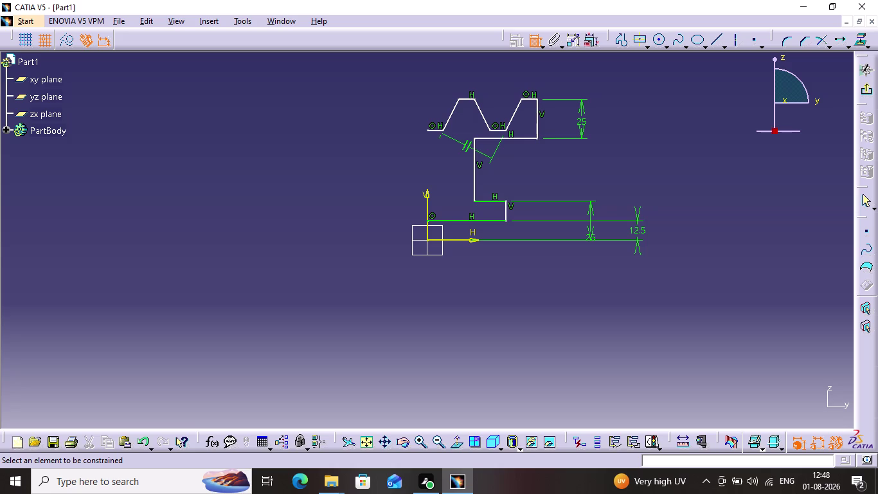
Add an 11 mm offset dimension between the V axis and the profile's vertical leg.
click(425, 202)
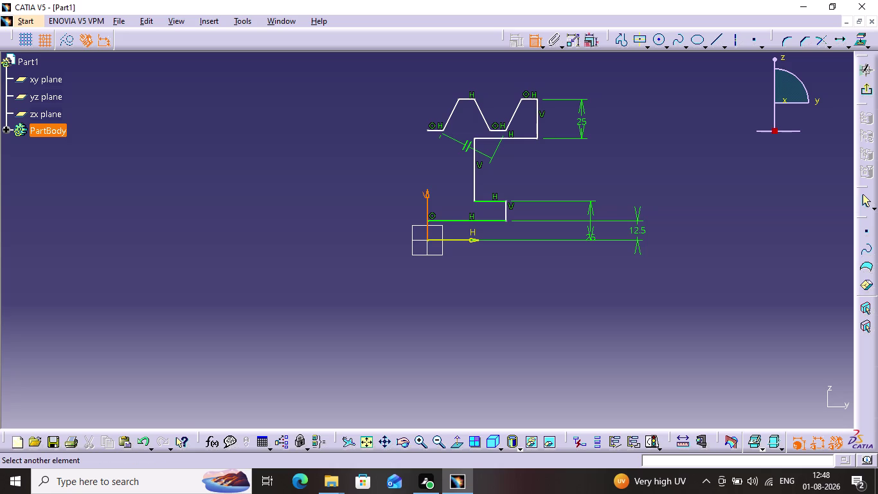
click(475, 169)
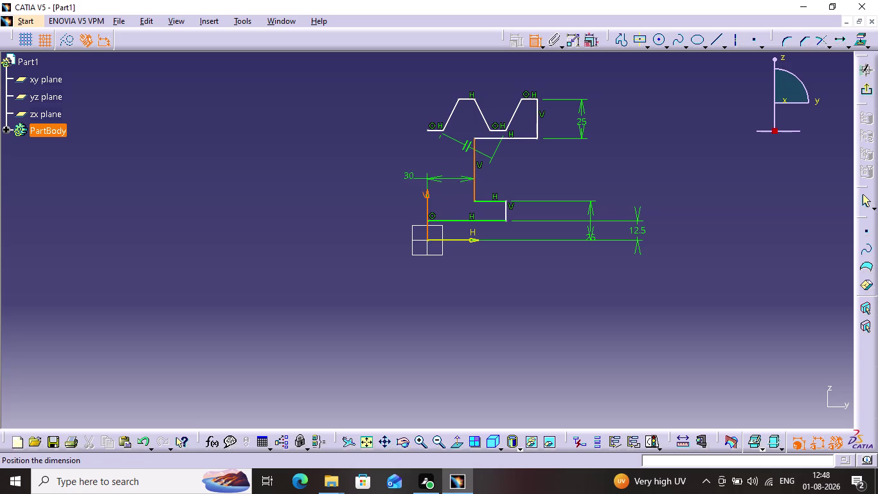
click(449, 71)
double_click(448, 70)
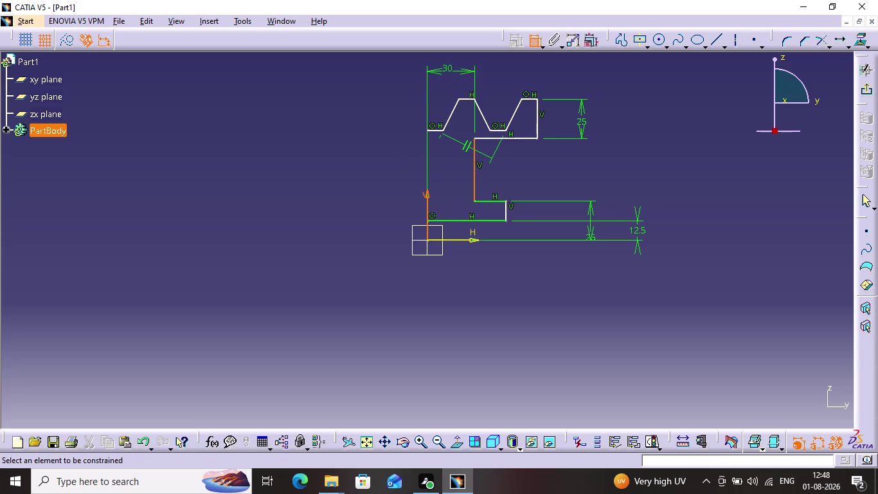
double_click(448, 70)
text(1)
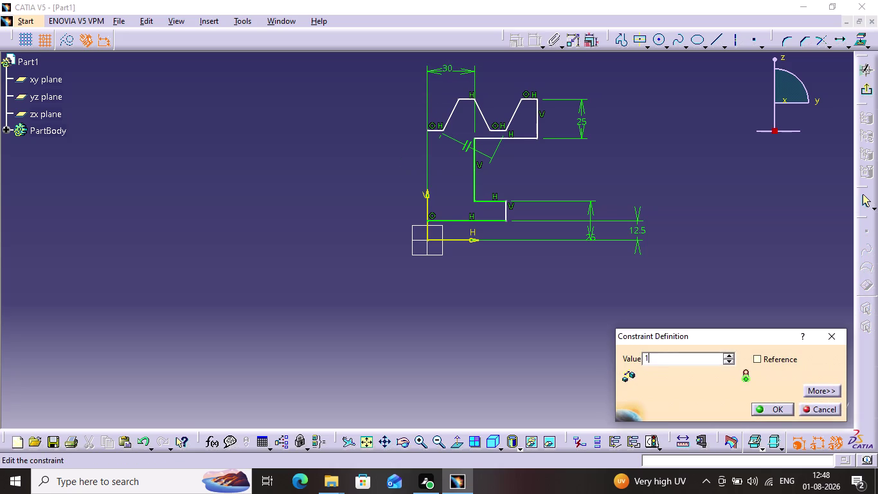
text(1)
key(Return)
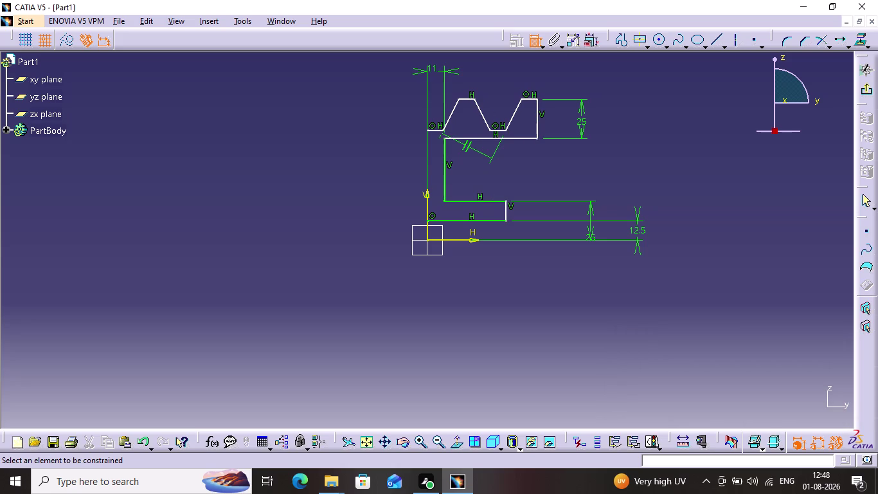
Add a 70 mm width dimension from the V axis to the teeth's right edge.
click(535, 118)
click(425, 190)
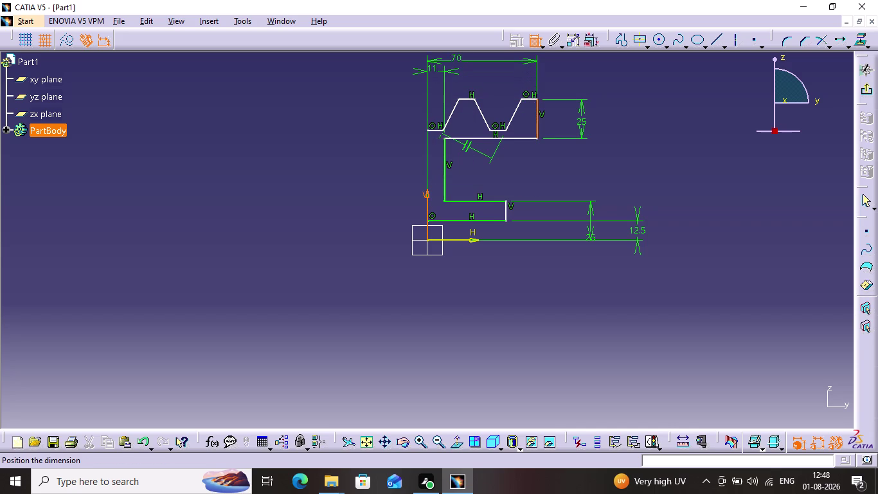
click(449, 58)
double_click(449, 58)
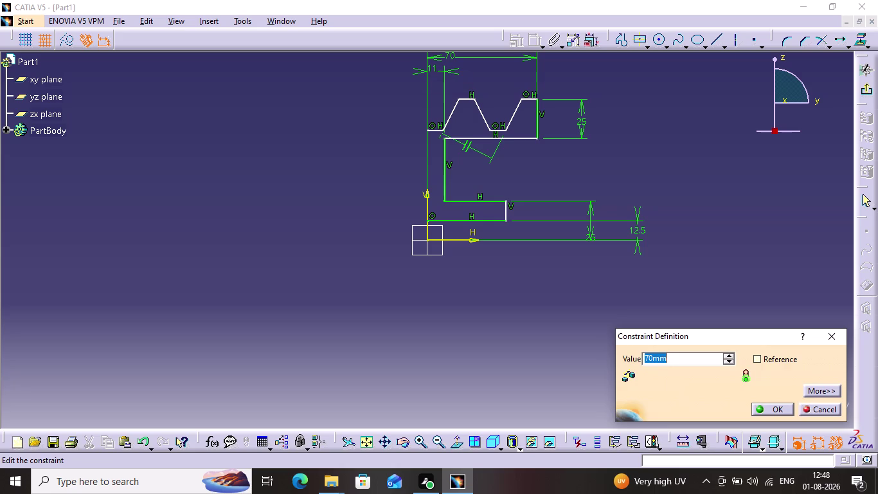
key(7)
key(8)
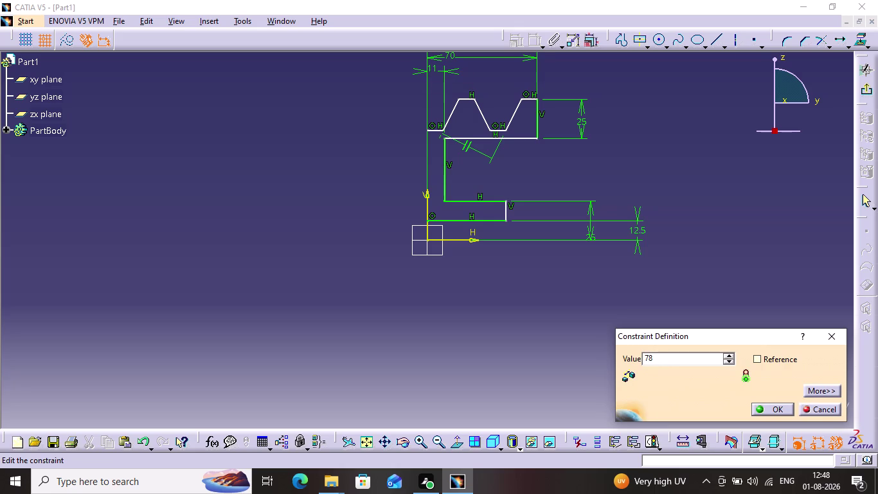
key(slash)
key(2)
key(Return)
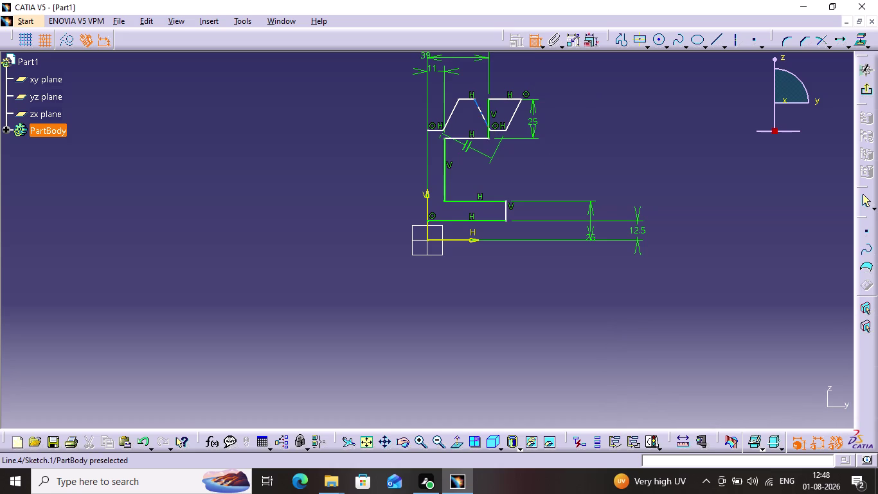
Drag the slanted tooth edge, then cancel the unwanted change with Escape.
drag(479, 112, 456, 112)
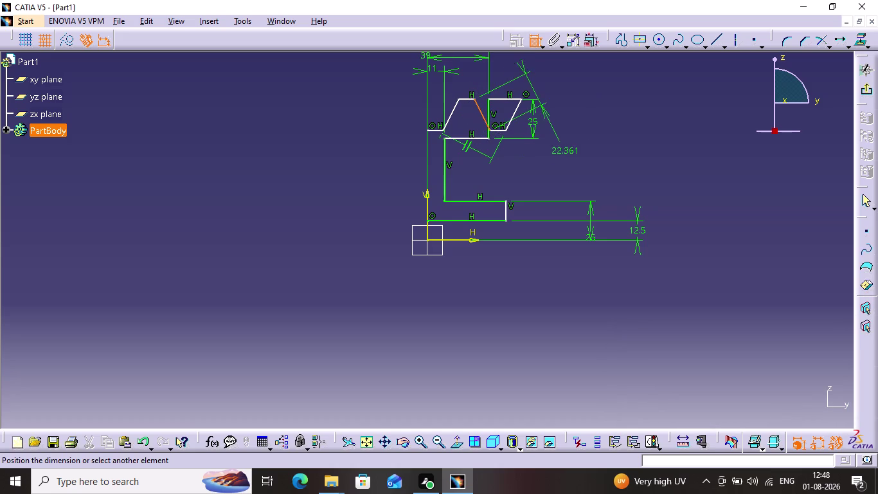
key(Escape)
key(Escape)
key(Escape)
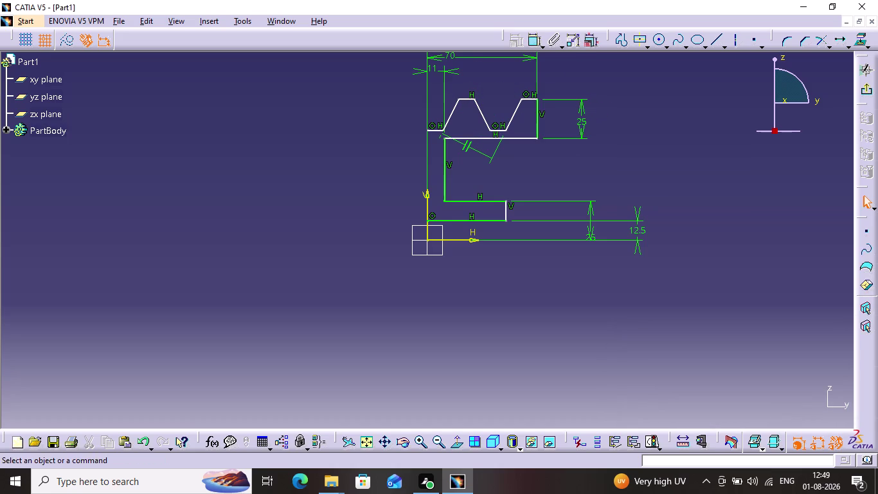
Change the overall width dimension value from 70 to 39 mm.
double_click(483, 58)
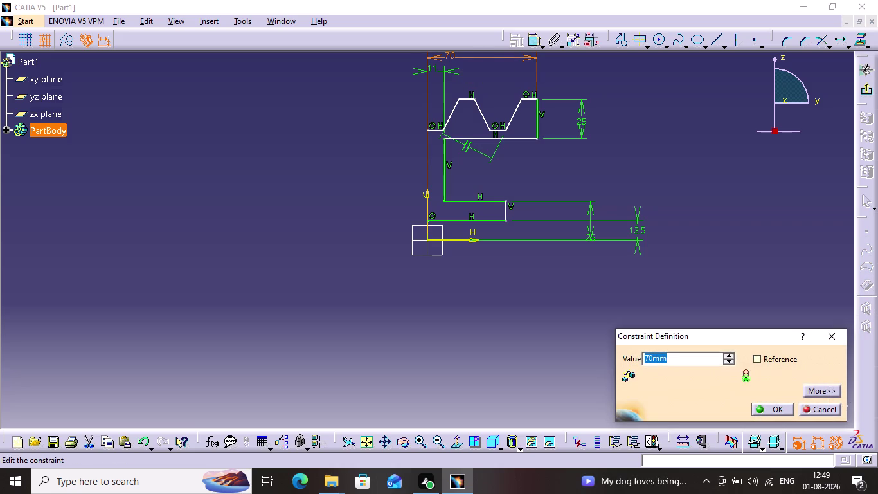
key(7)
key(8)
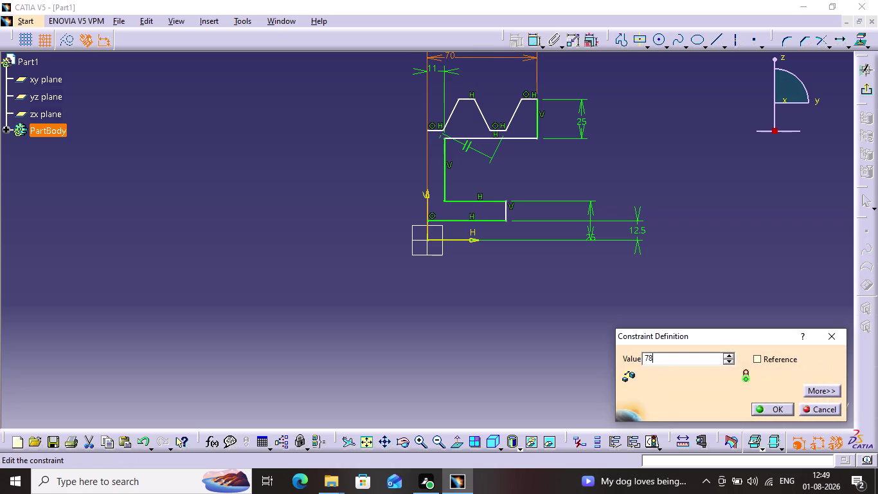
key(BackSpace)
key(BackSpace)
text(39)
key(Return)
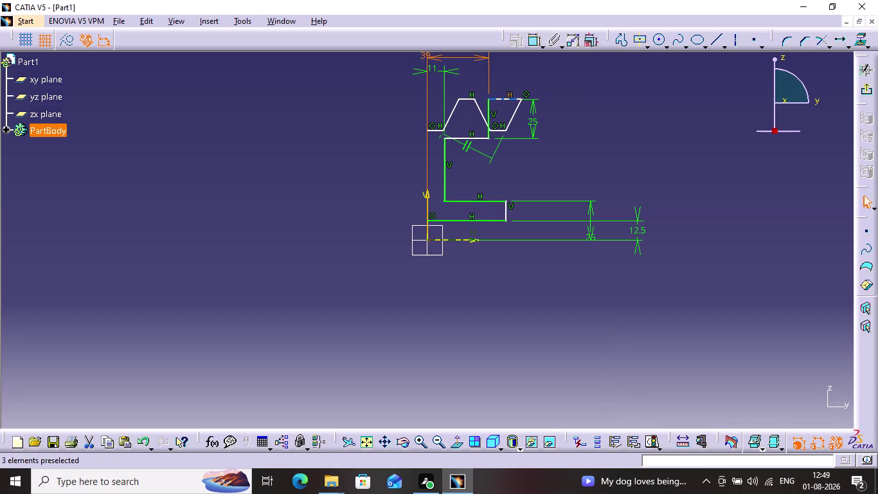
Drag the tooth edges and vertices to restore the trapezoid's slanted flanks.
drag(512, 112, 479, 107)
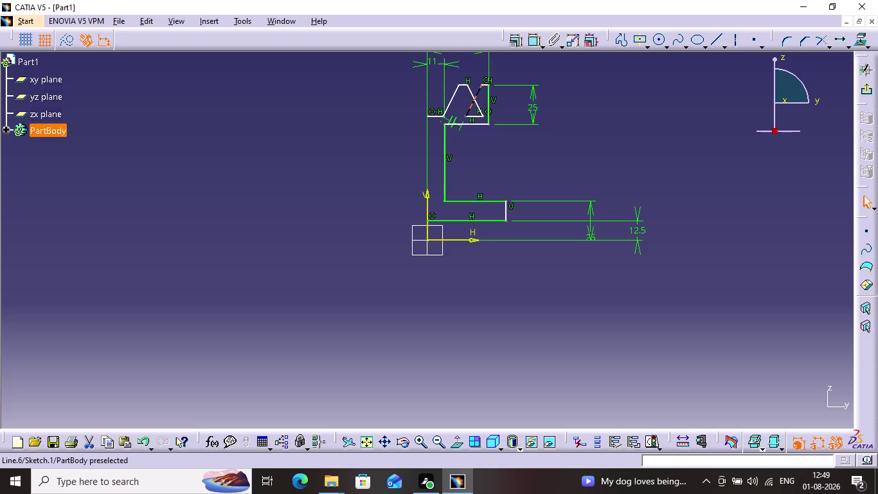
drag(479, 106, 475, 107)
click(454, 95)
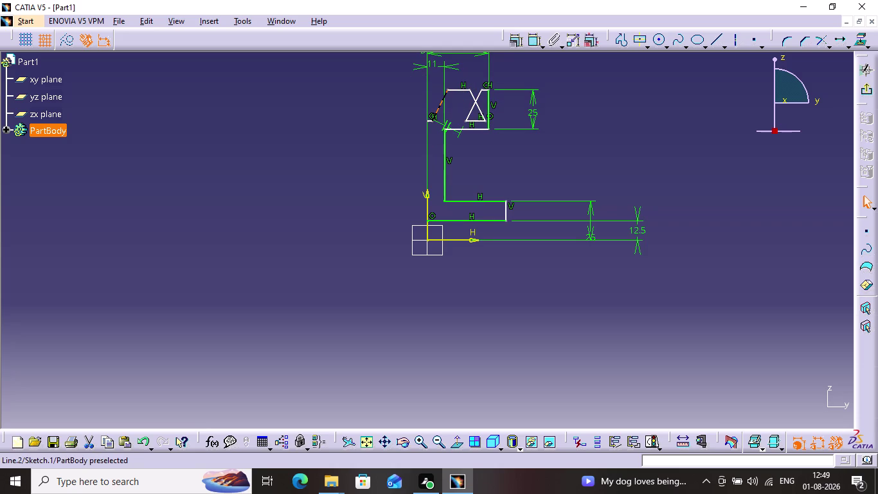
drag(473, 95, 459, 99)
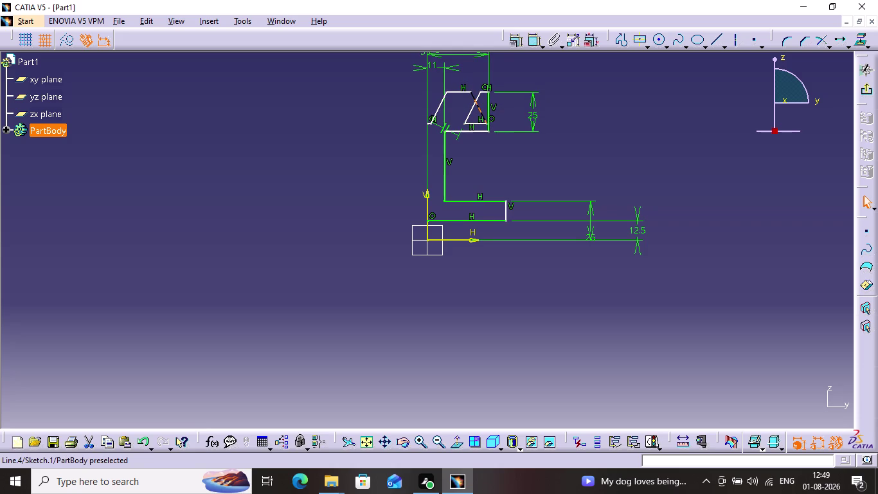
drag(460, 100, 454, 106)
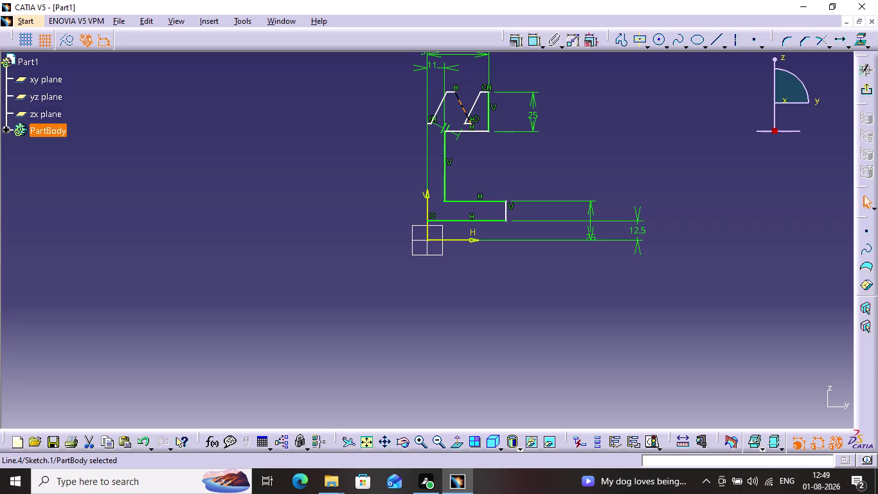
drag(474, 103, 489, 108)
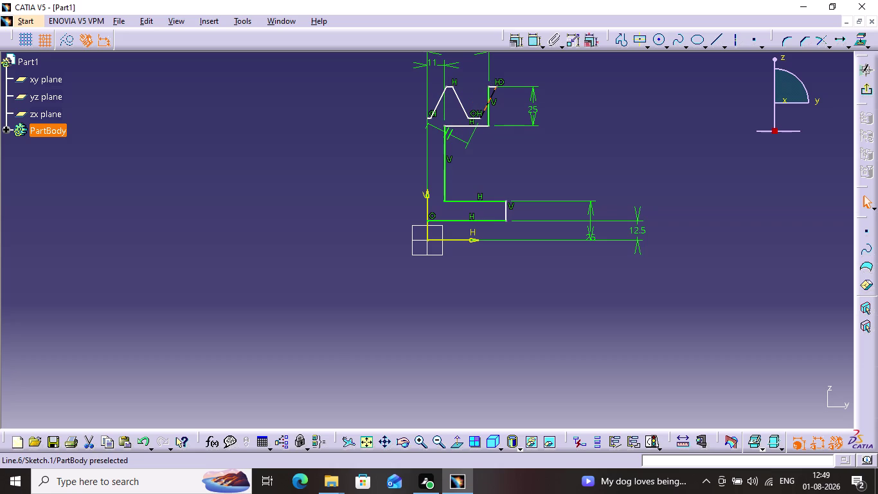
drag(489, 108, 483, 111)
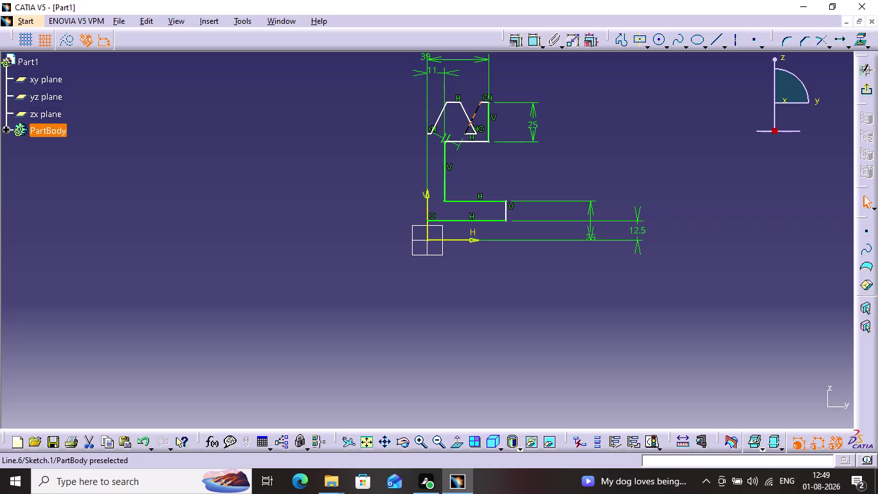
drag(483, 110, 484, 113)
drag(469, 132, 482, 132)
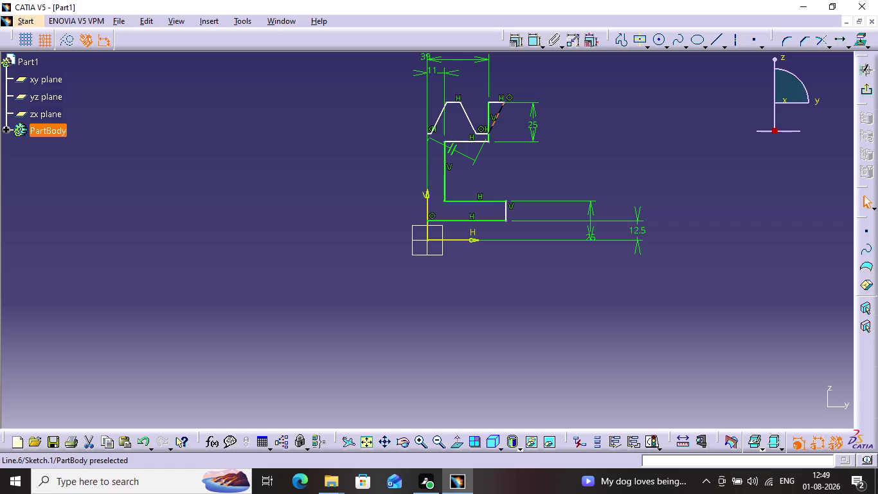
Straighten the profile's rightmost vertical edge and pan the sketch to the centre.
drag(482, 132, 474, 90)
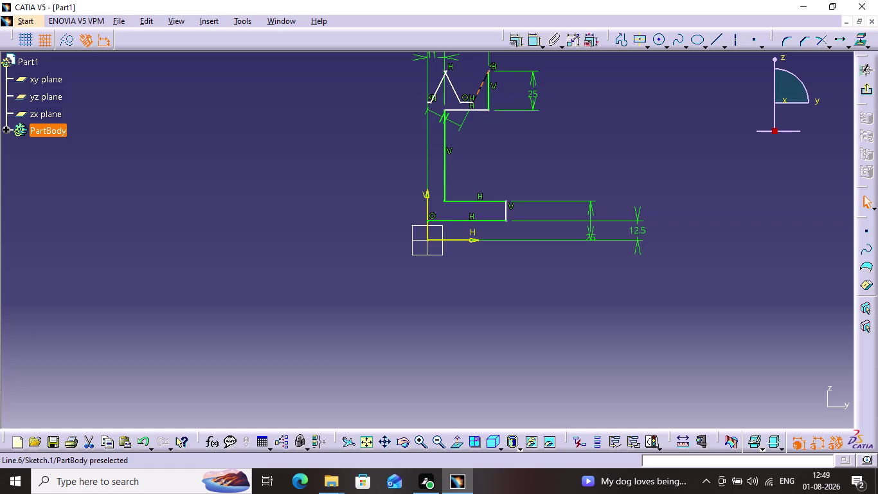
drag(474, 90, 474, 99)
drag(455, 90, 467, 88)
drag(489, 98, 541, 104)
drag(488, 83, 481, 100)
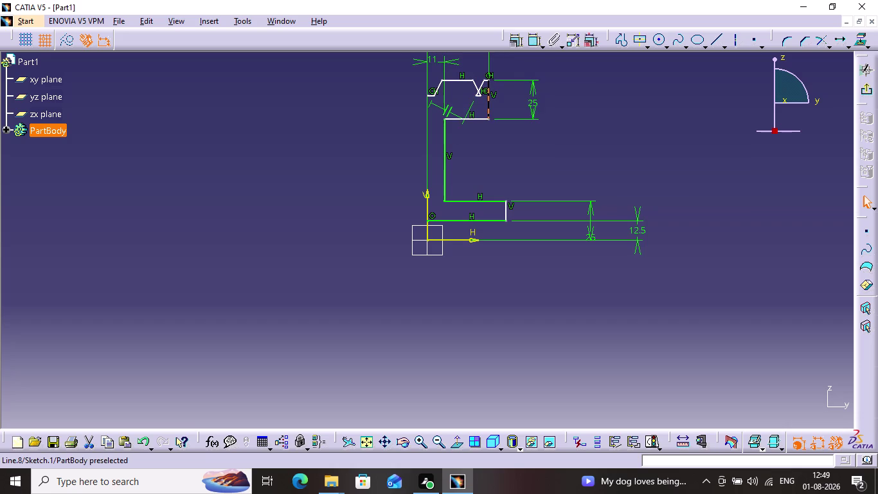
drag(481, 101, 495, 87)
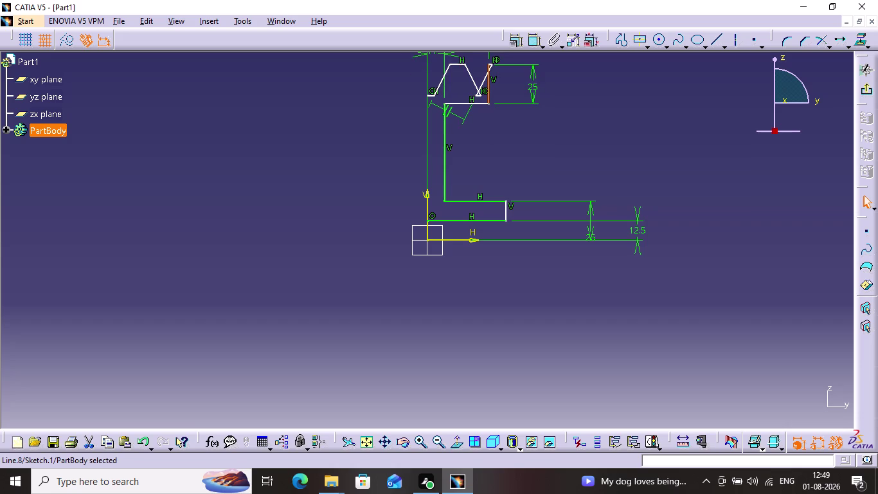
click(393, 447)
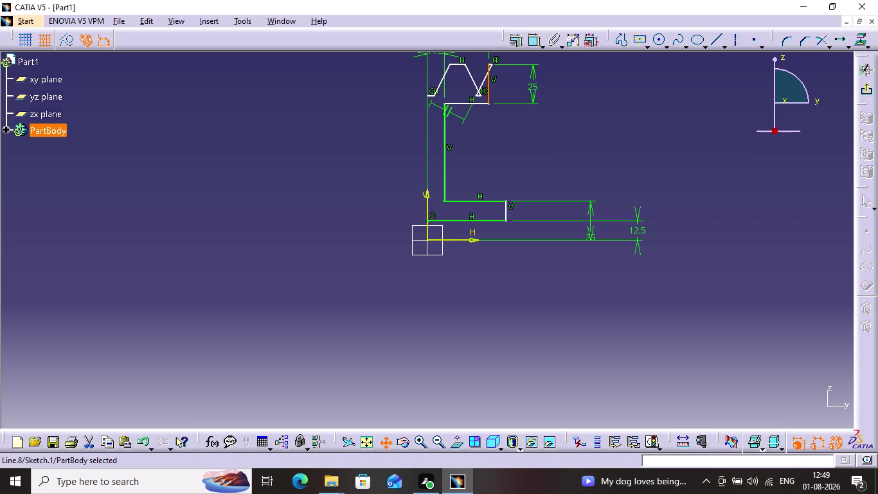
drag(401, 255, 394, 369)
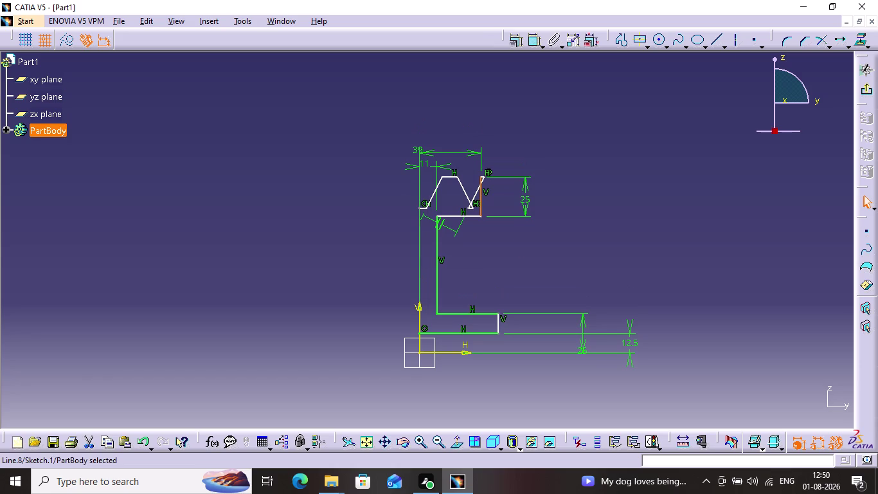
click(521, 246)
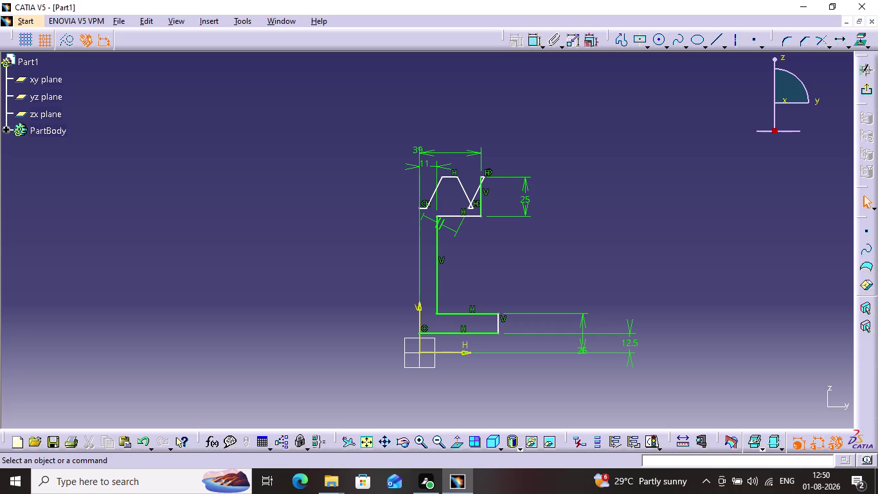
drag(481, 188, 520, 189)
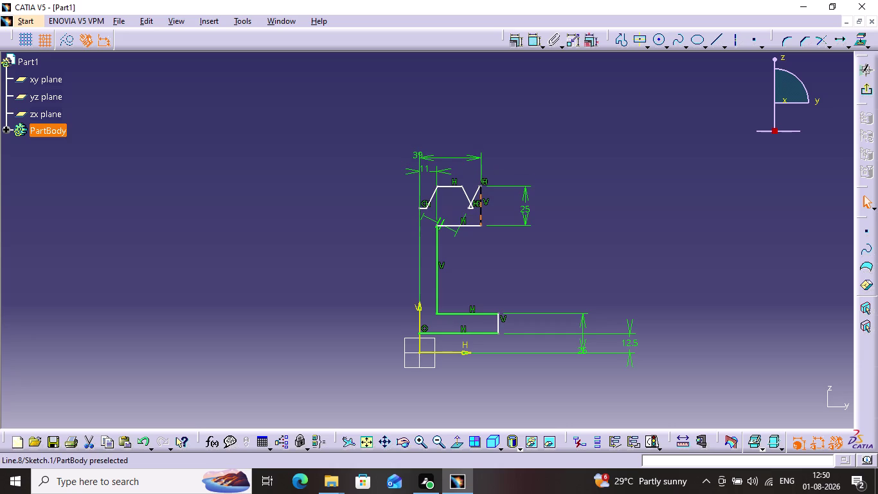
Open the top width dimension and clear its value.
drag(519, 189, 493, 175)
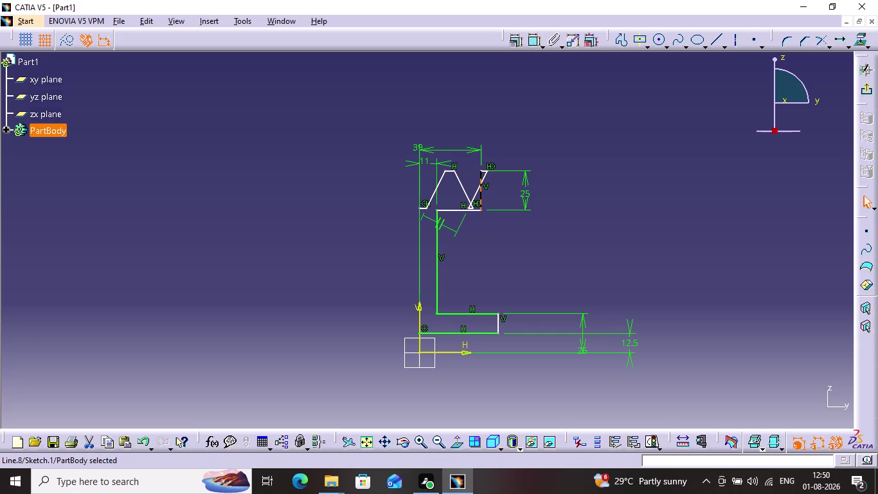
double_click(448, 149)
key(Delete)
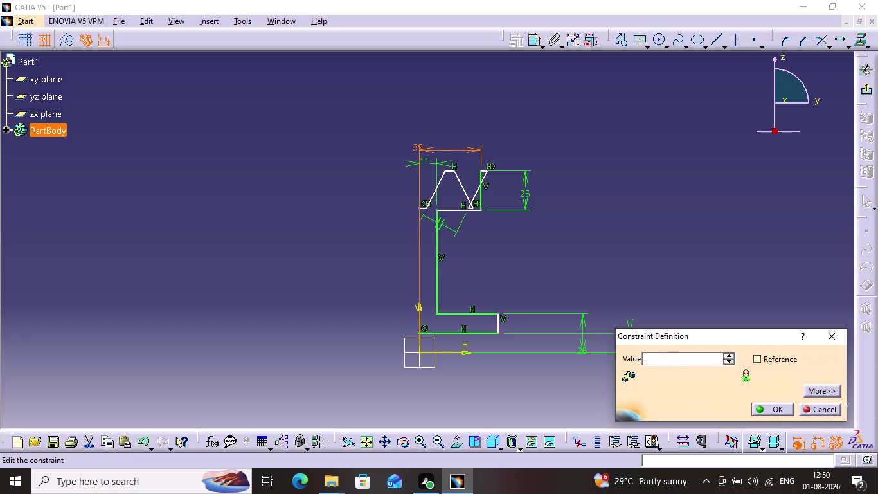
click(767, 408)
Undo recent changes repeatedly to restore the 70 mm width with two teeth.
key(ctrl+z)
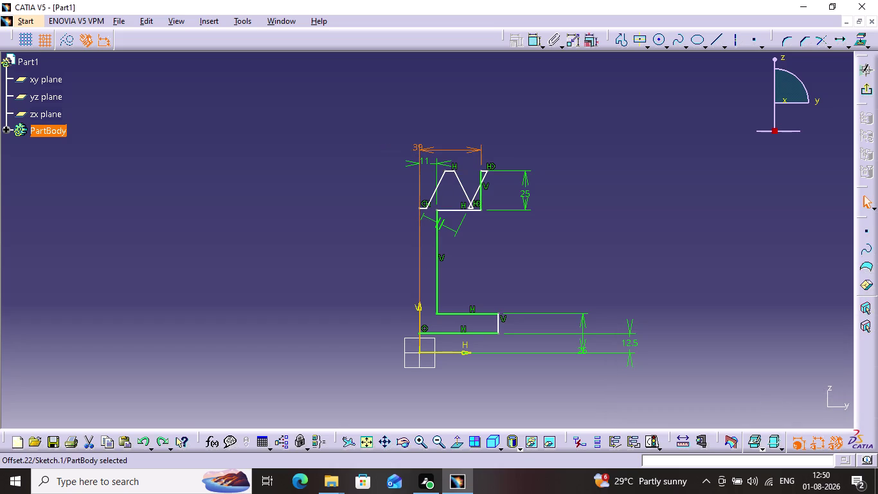
key(ctrl+z)
key(ctrl+z)
key(ctrl+z)
key(ctrl+z)
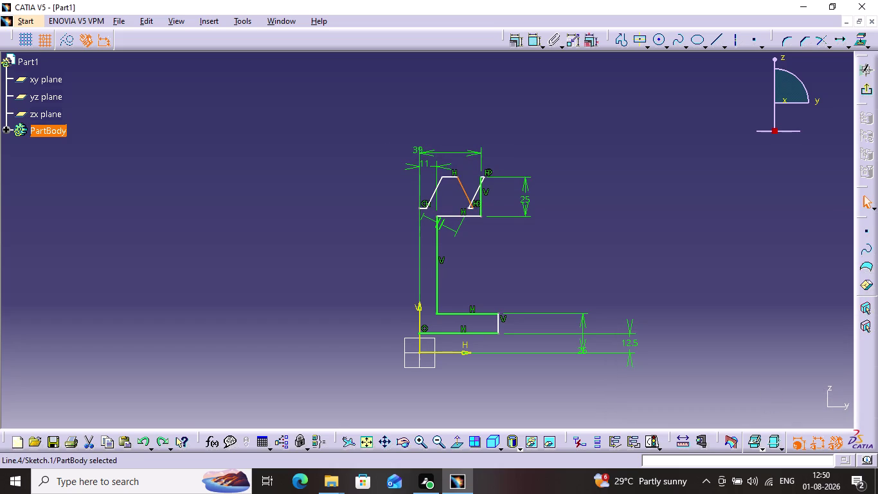
key(ctrl+z)
key(ctrl+z)
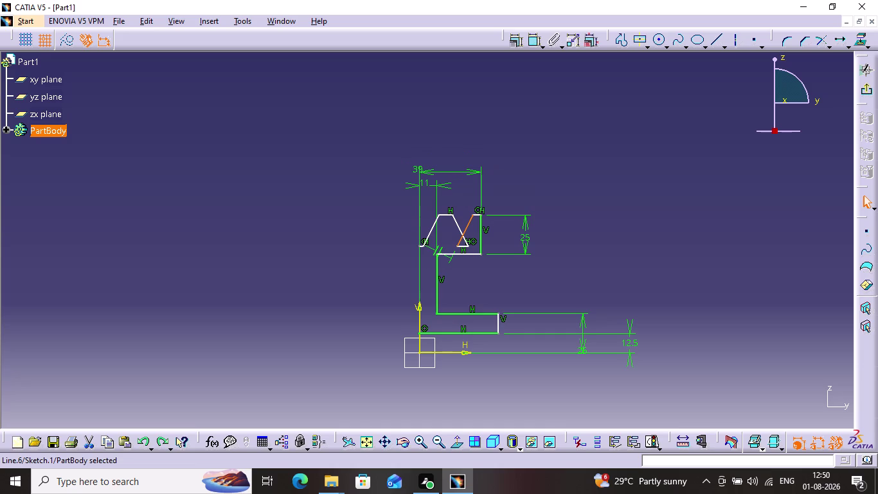
key(ctrl+z)
key(ctrl+z)
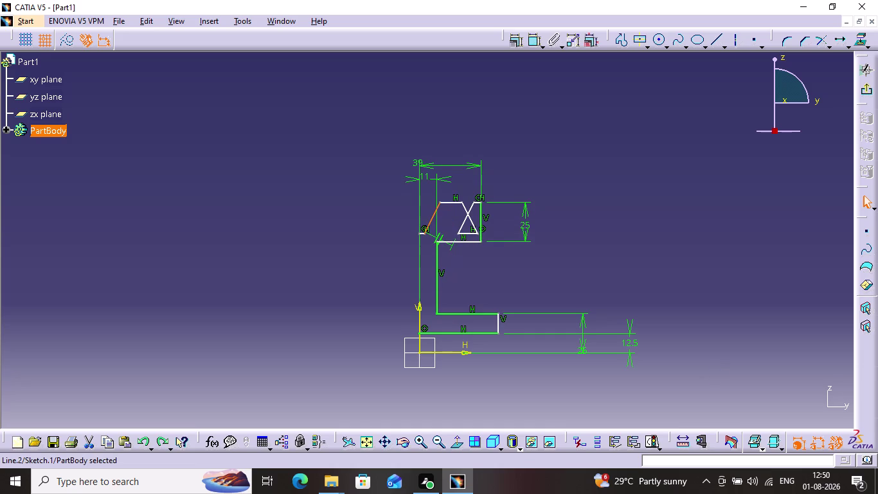
key(ctrl+z)
key(ctrl+z)
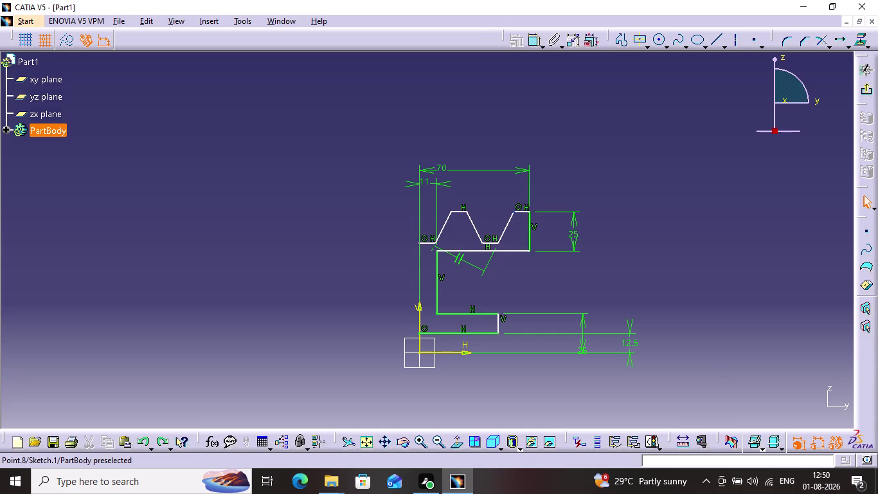
click(526, 212)
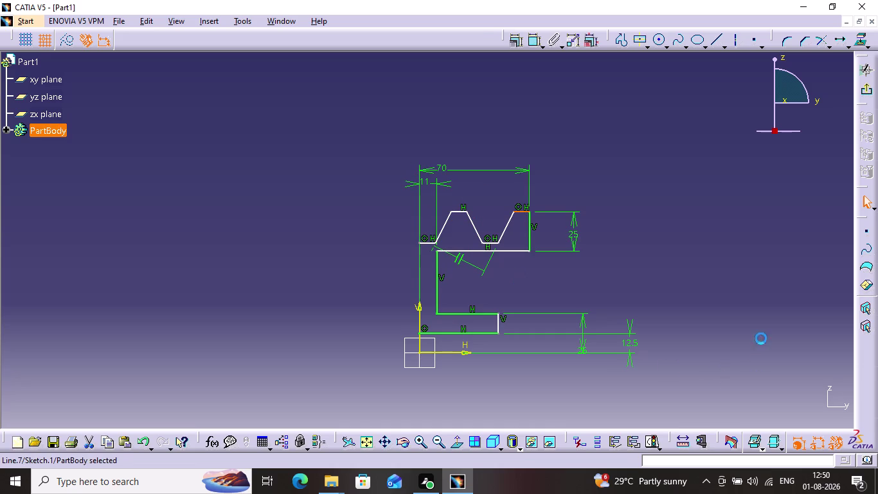
Add a 250 mm height dimension from the H axis to the top edge.
click(528, 45)
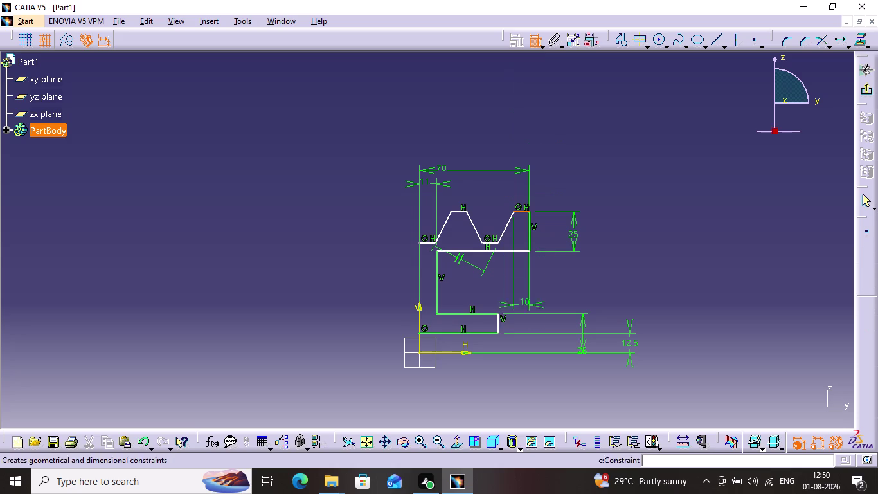
click(464, 351)
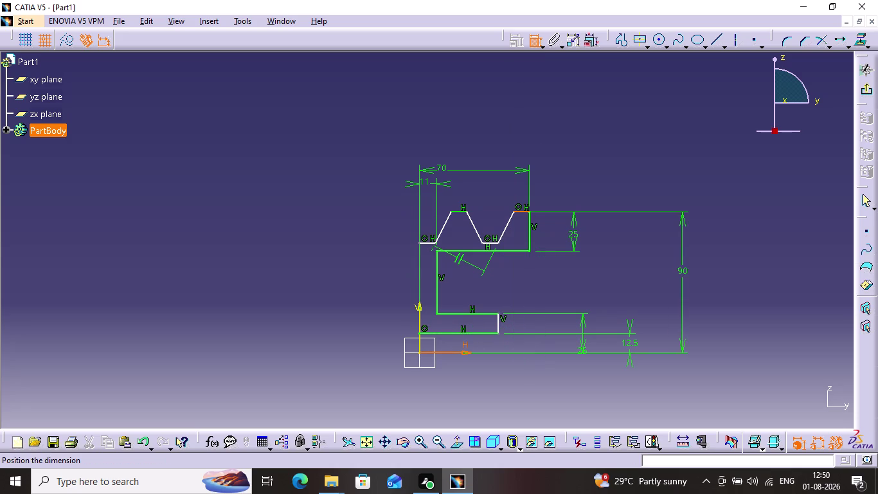
click(682, 276)
double_click(681, 274)
double_click(683, 275)
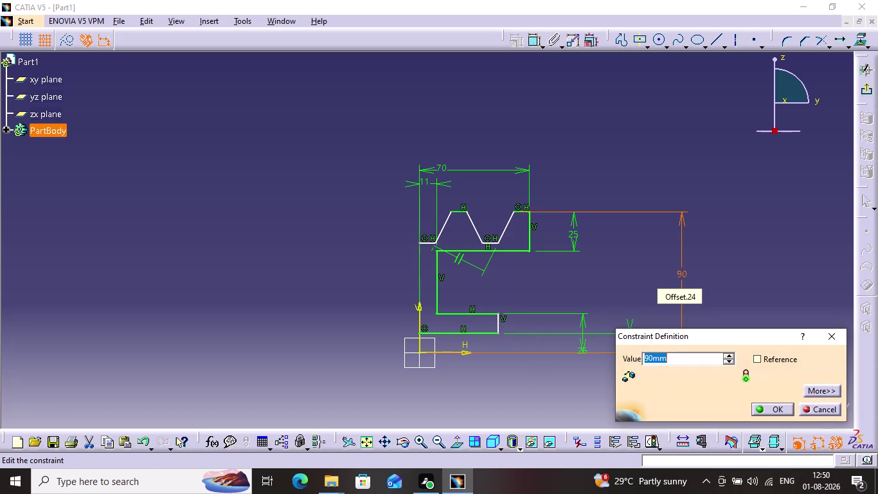
text(250)
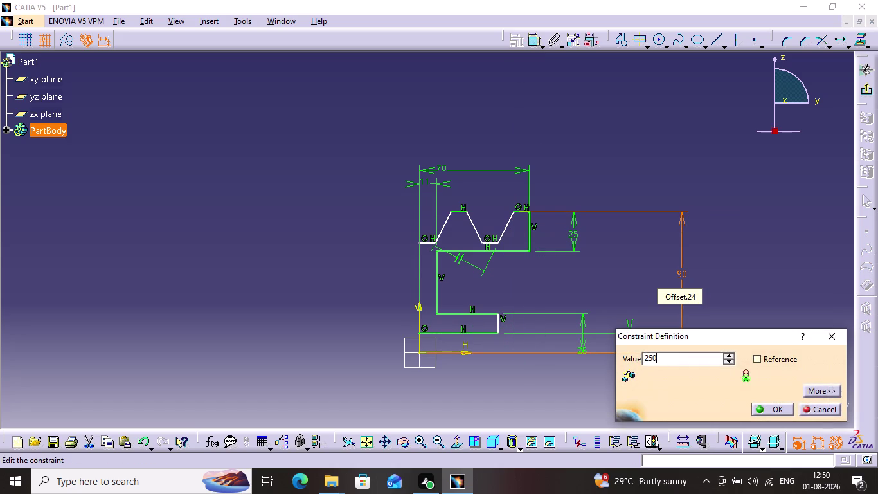
key(Return)
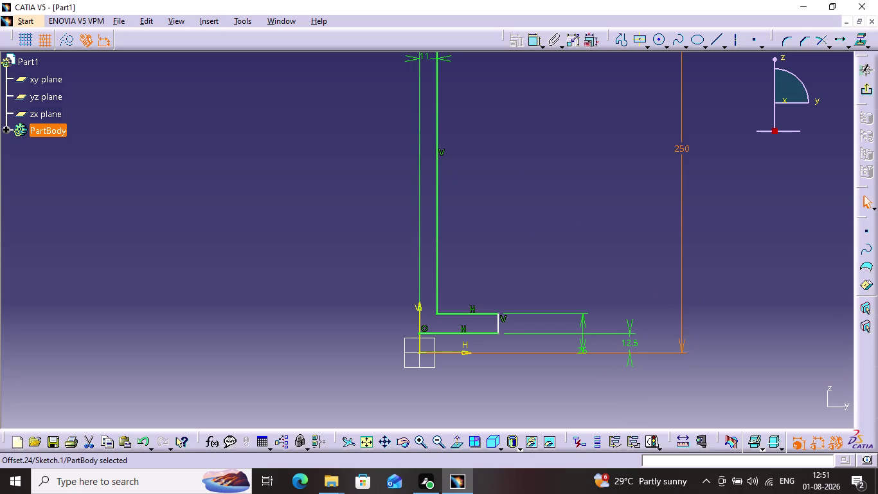
click(369, 444)
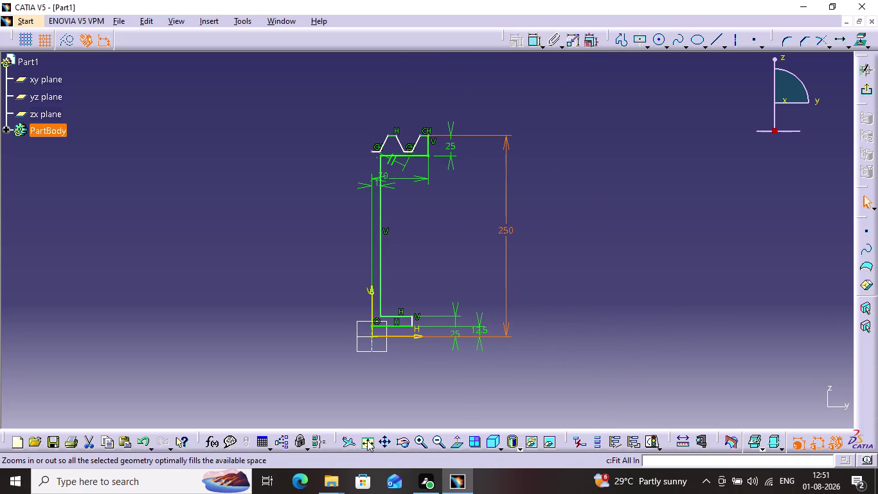
click(385, 443)
drag(407, 251, 428, 338)
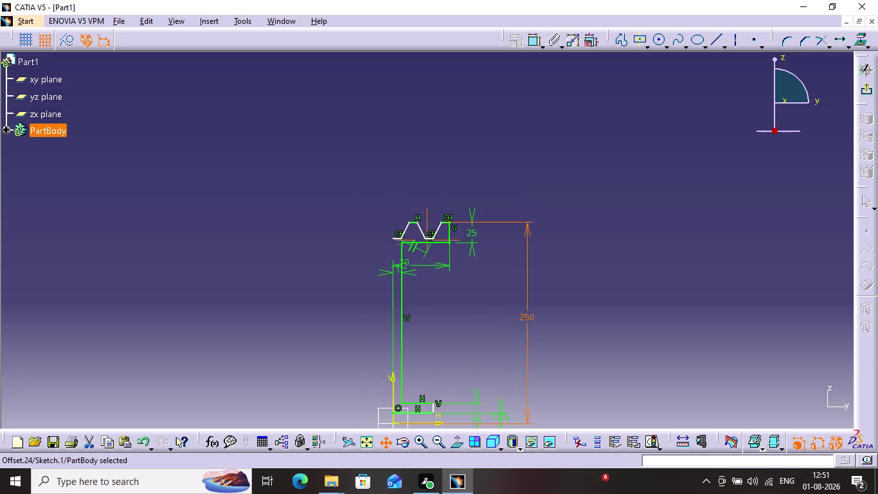
drag(429, 338, 428, 352)
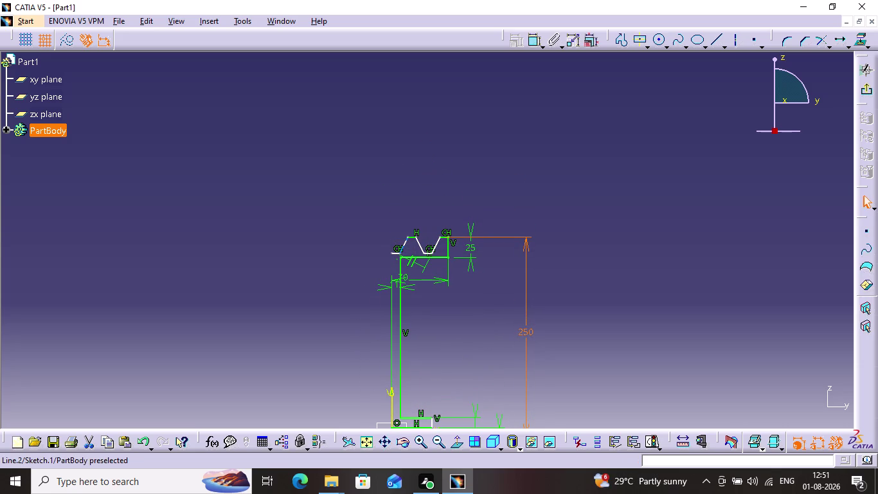
click(406, 241)
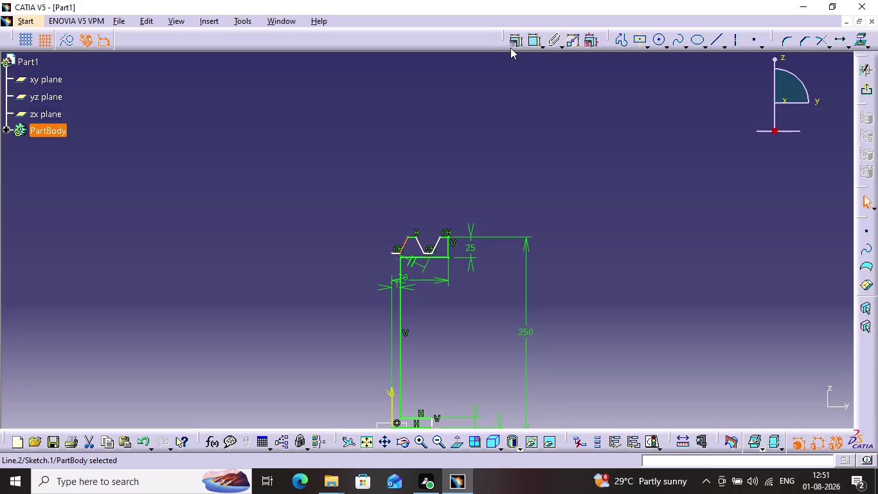
Add a 20° angle between the first tooth's left flank and the V axis.
click(528, 46)
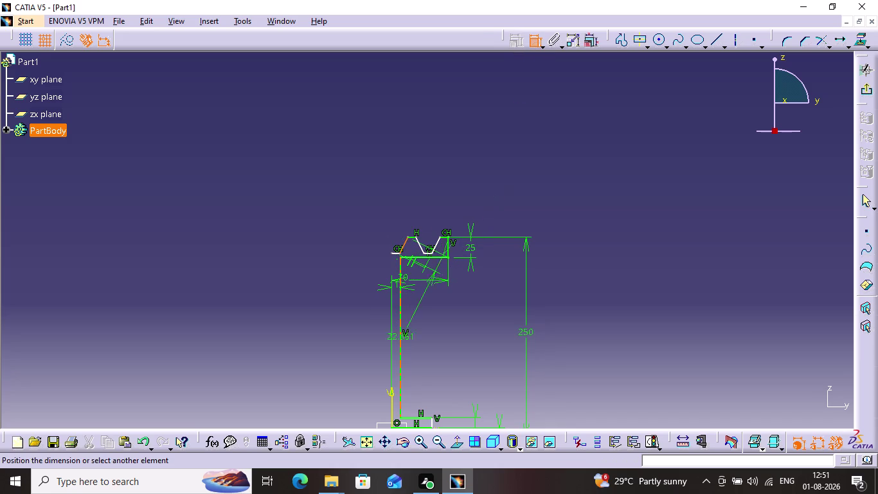
drag(392, 386, 392, 378)
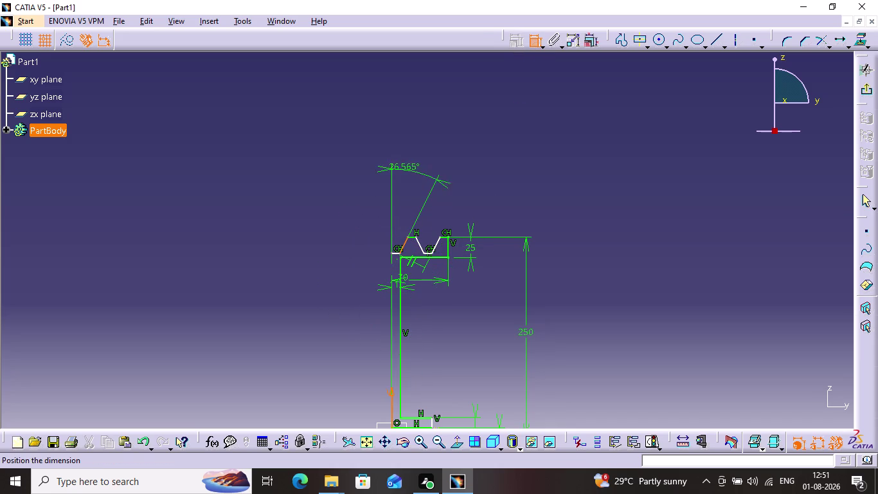
click(413, 150)
double_click(416, 145)
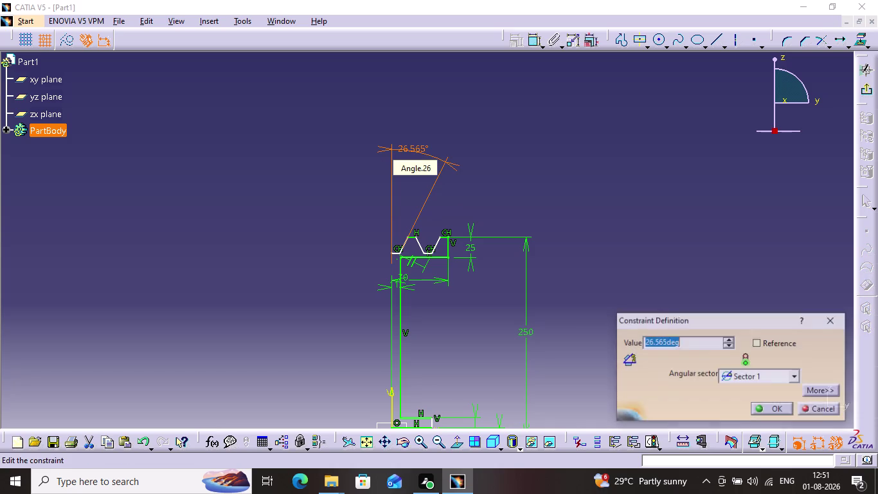
key(2)
key(0)
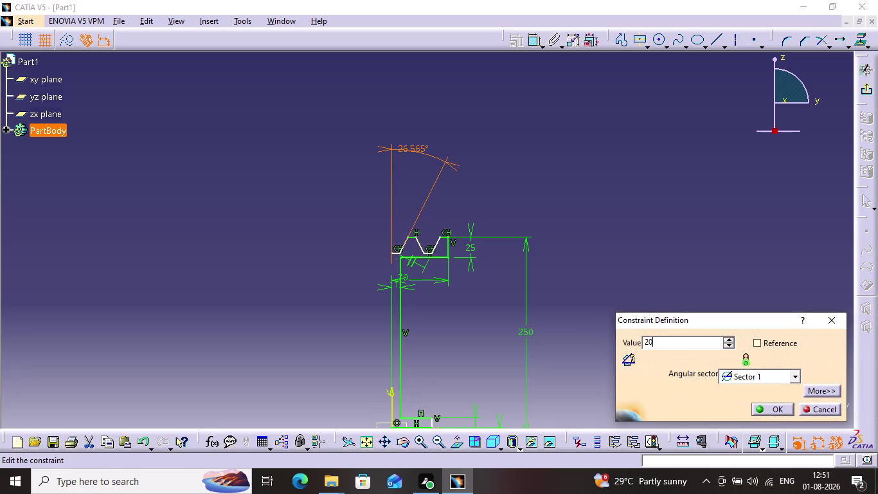
key(Return)
click(549, 213)
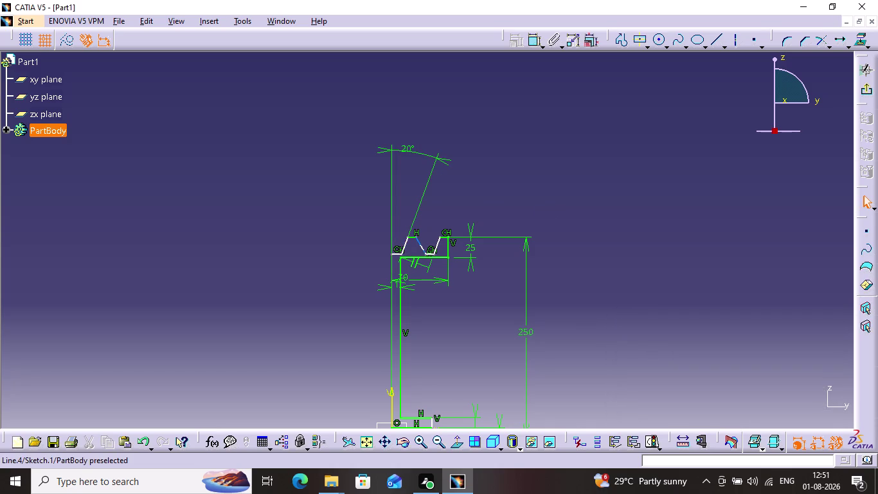
Select the first tooth's right flank and another flank for a constraint.
click(418, 241)
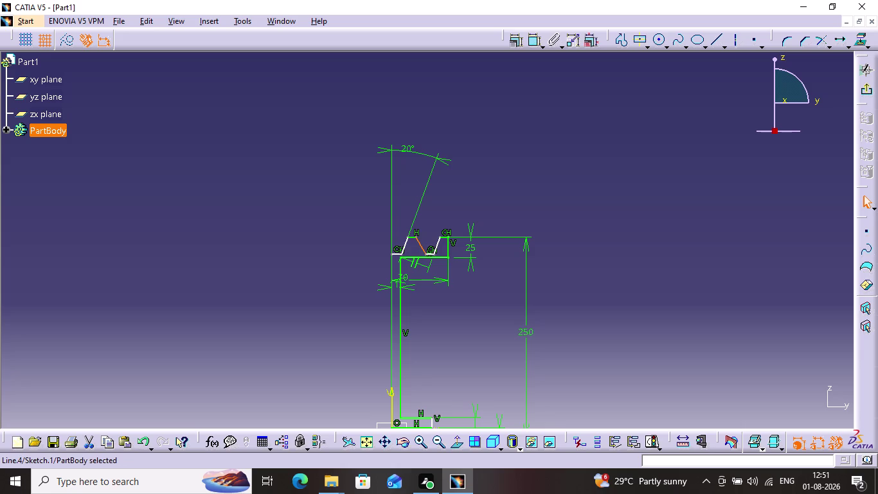
click(436, 242)
click(515, 46)
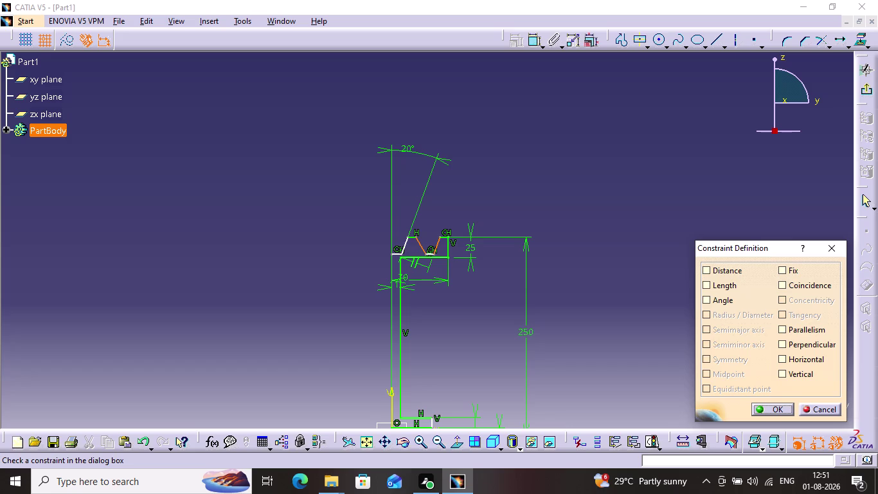
Pick tooth flanks, then cancel the Constraint Definition dialog and deselect.
click(839, 248)
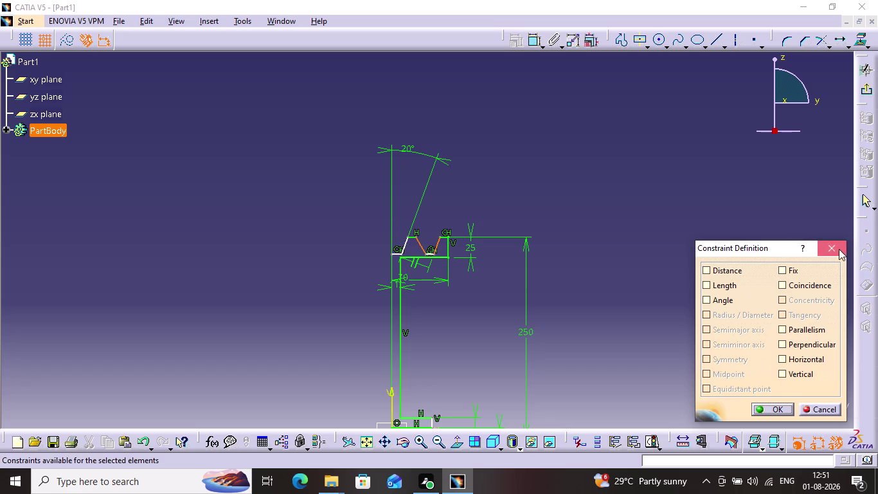
click(404, 241)
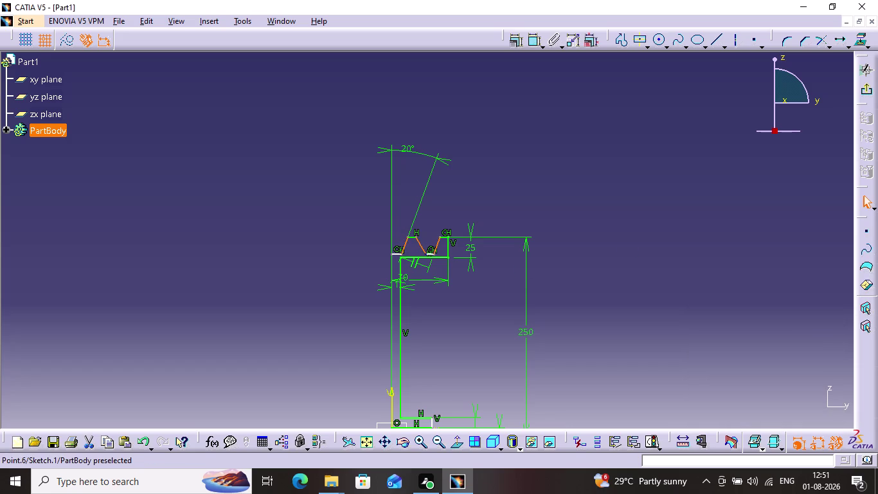
click(427, 254)
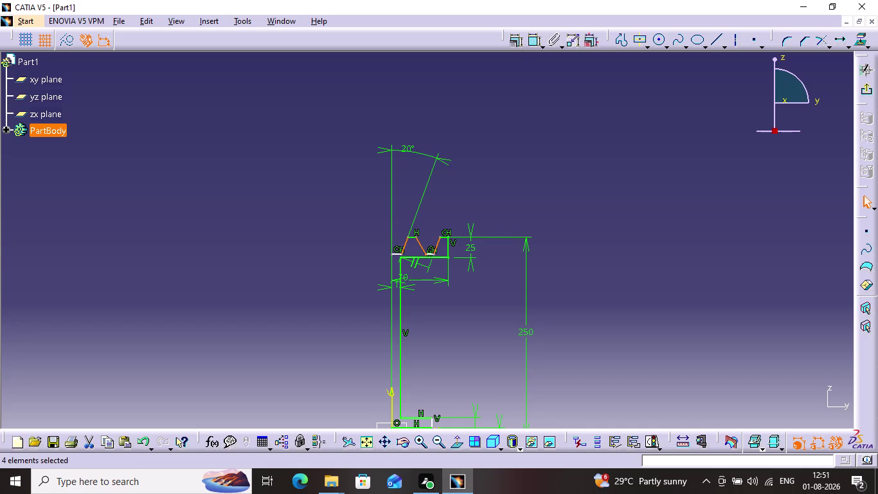
click(389, 286)
click(518, 37)
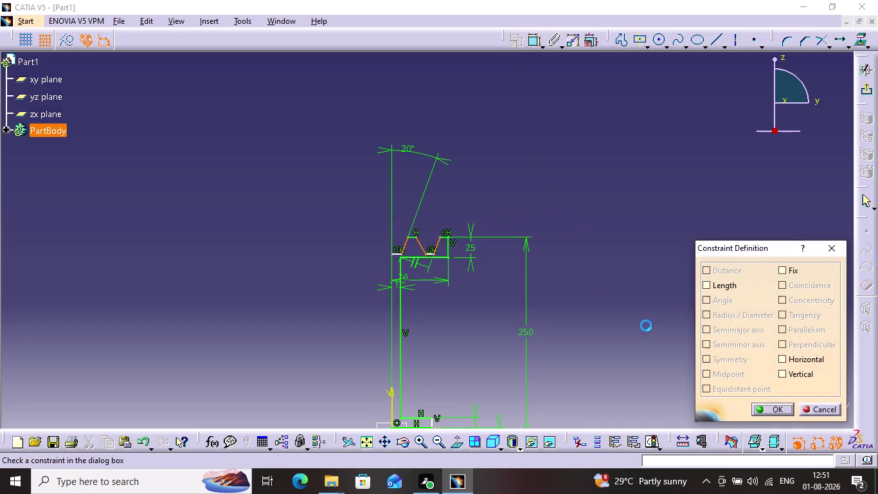
click(822, 243)
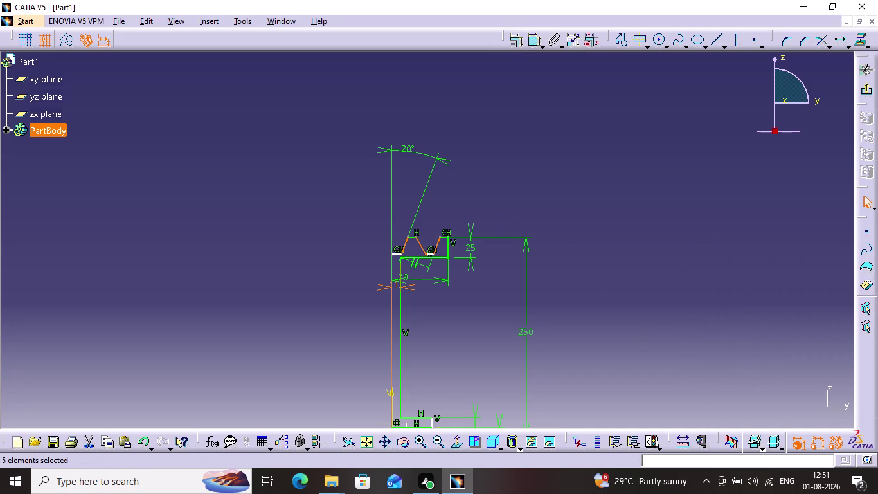
click(525, 176)
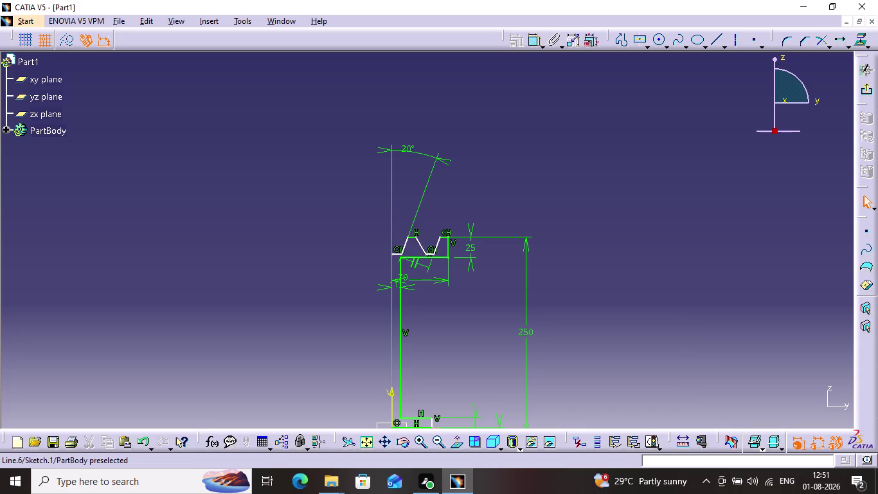
Zoom in on the trapezoidal teeth.
triple_click(423, 443)
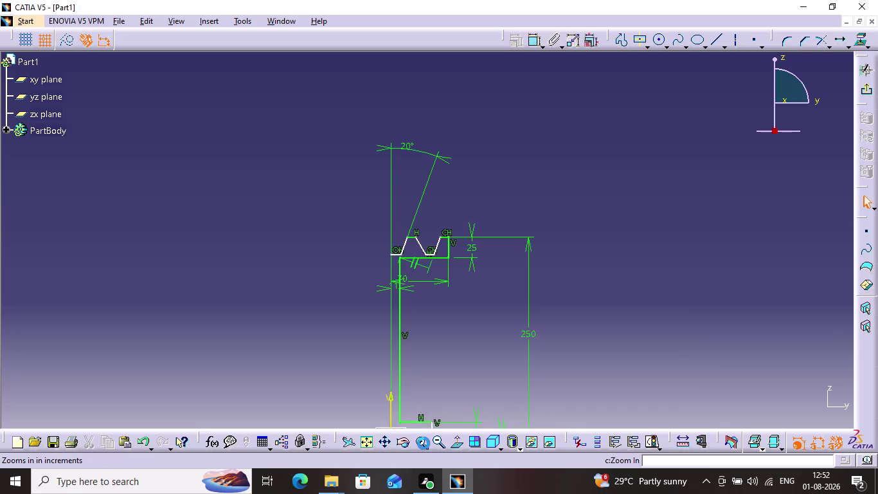
triple_click(423, 443)
triple_click(424, 443)
triple_click(424, 443)
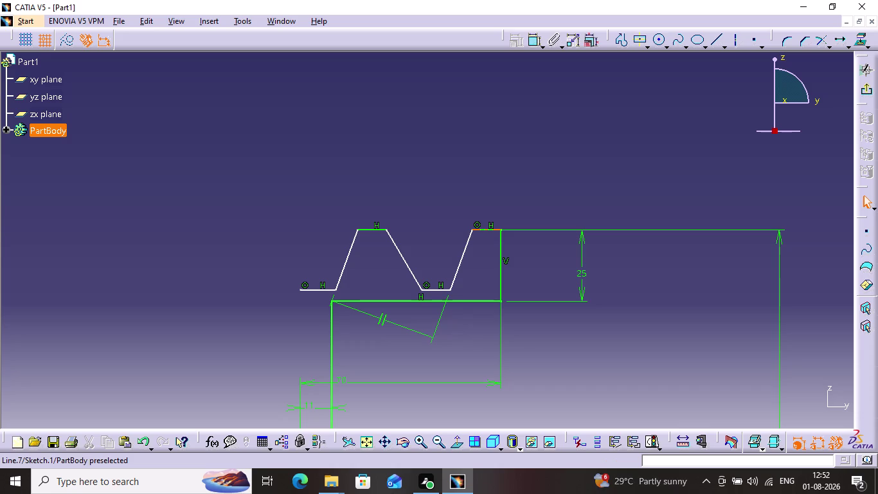
Dimension the right tooth's top flat to the valley line at 18 mm.
click(485, 231)
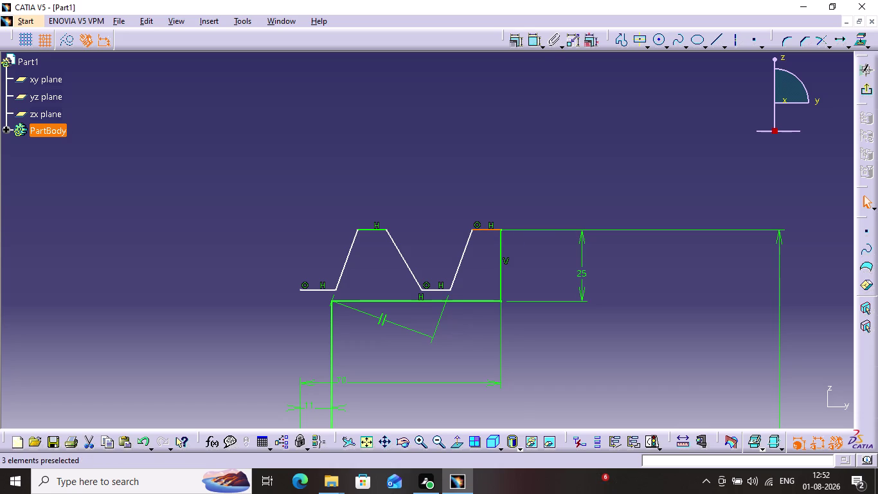
click(528, 41)
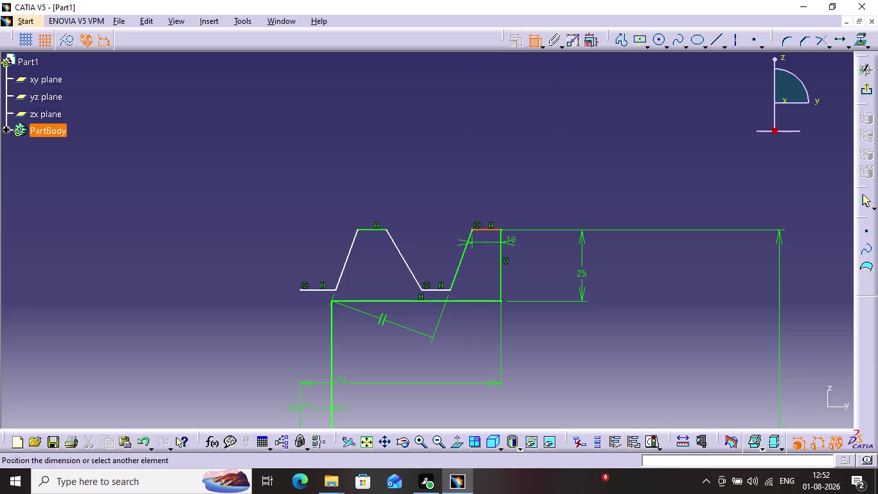
click(438, 289)
click(654, 269)
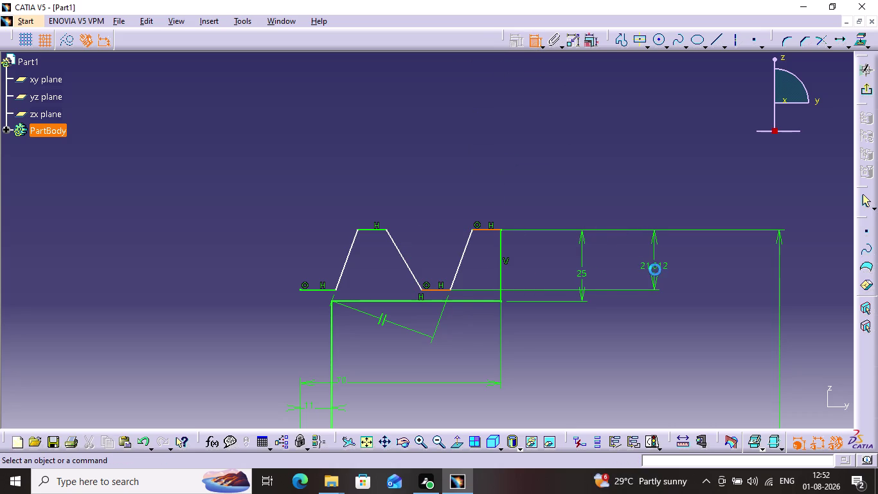
double_click(655, 267)
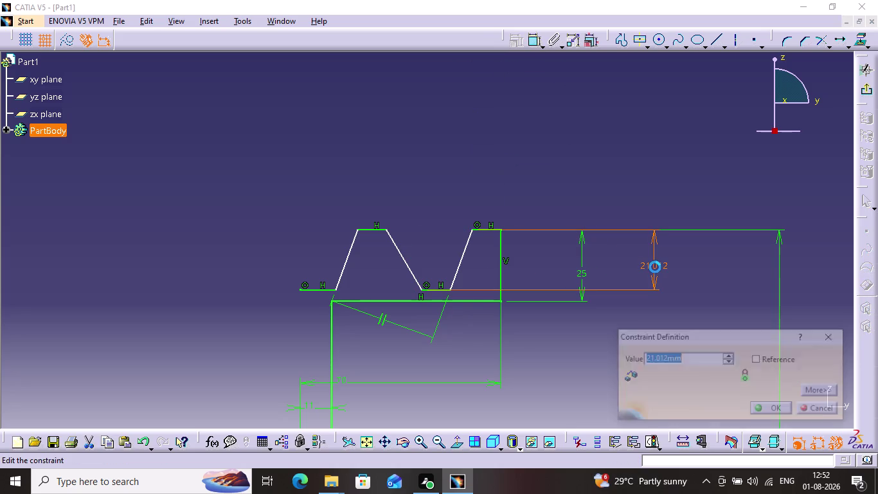
key(1)
key(8)
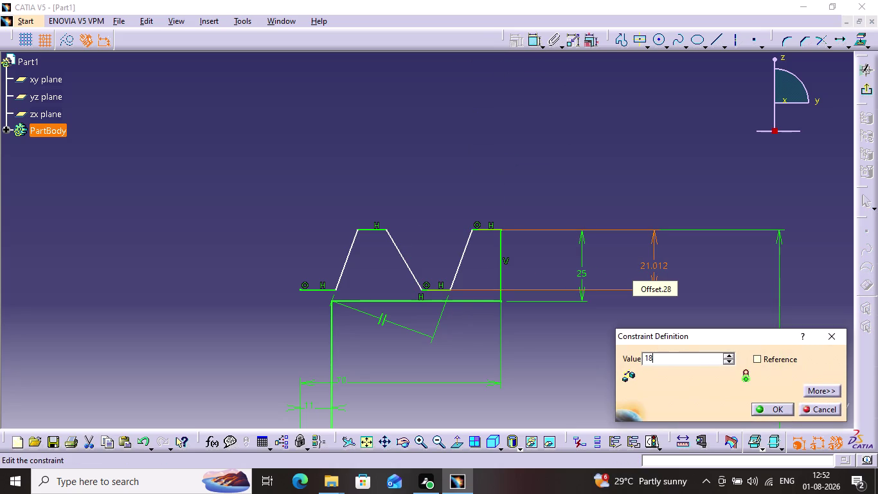
key(Return)
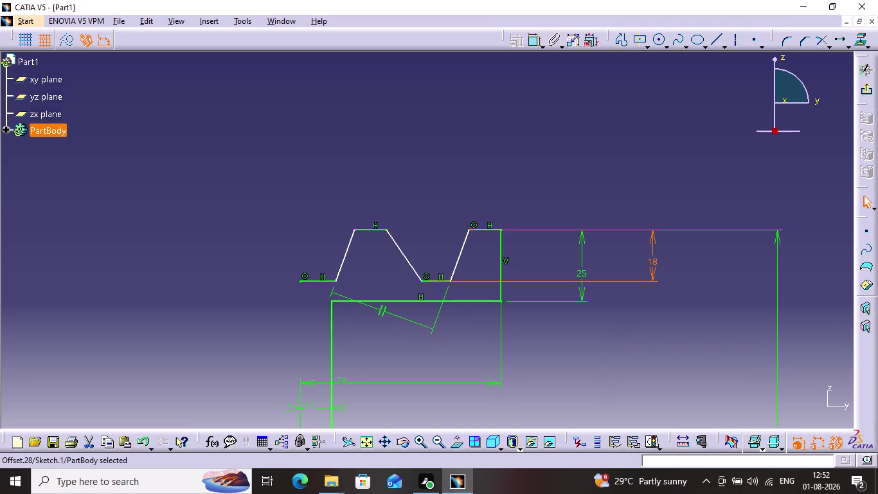
click(665, 281)
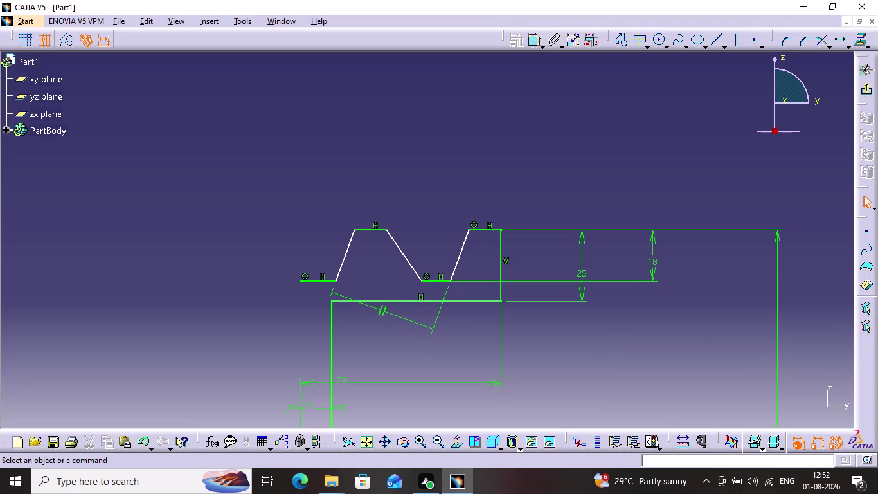
click(406, 261)
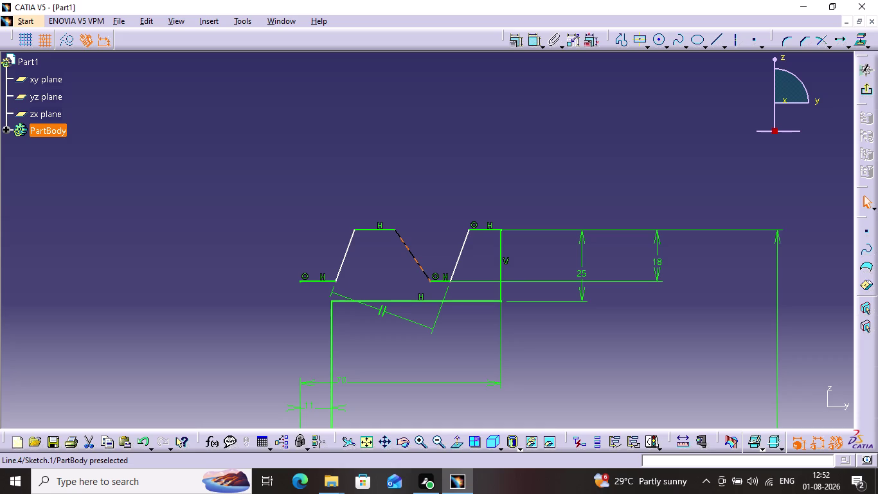
click(461, 256)
click(445, 280)
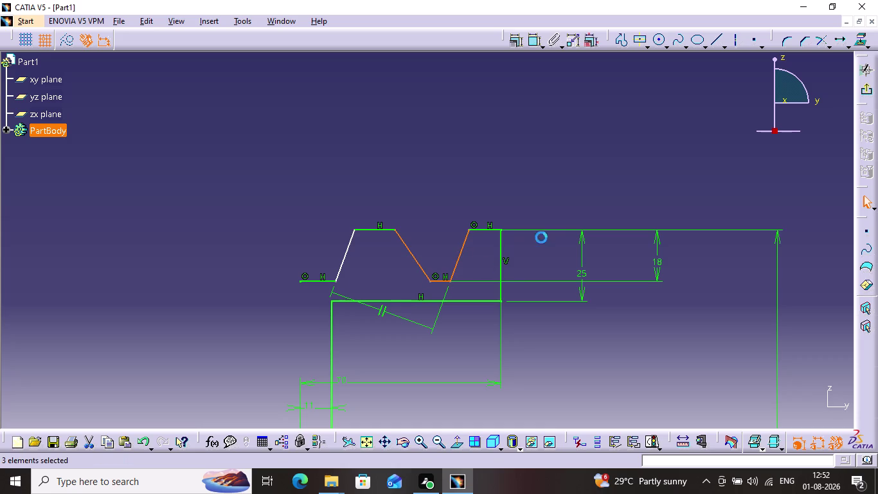
click(517, 42)
click(721, 358)
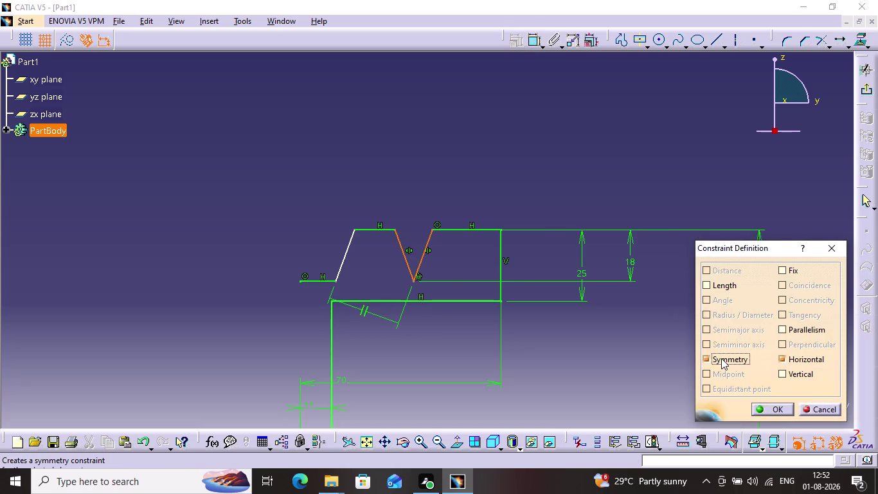
click(828, 248)
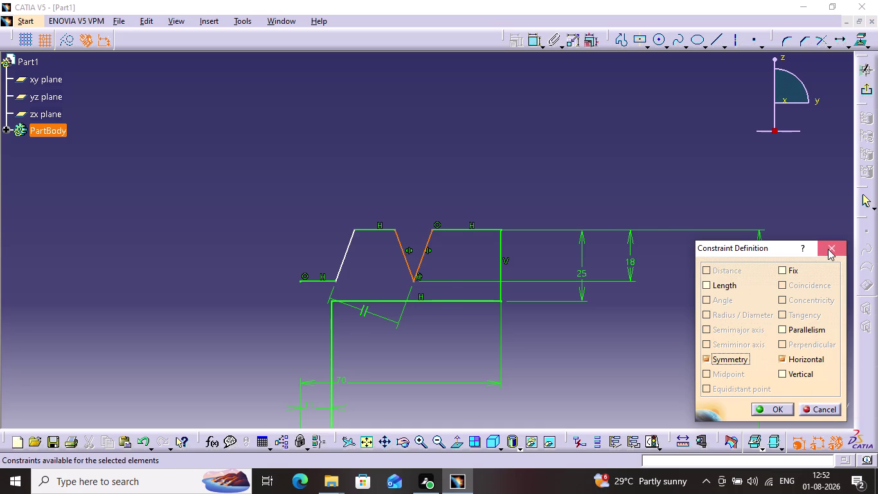
click(449, 198)
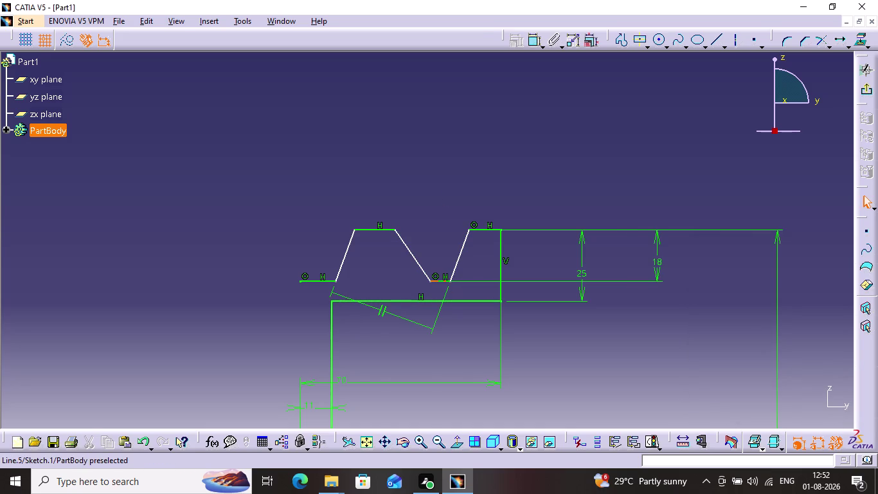
click(480, 232)
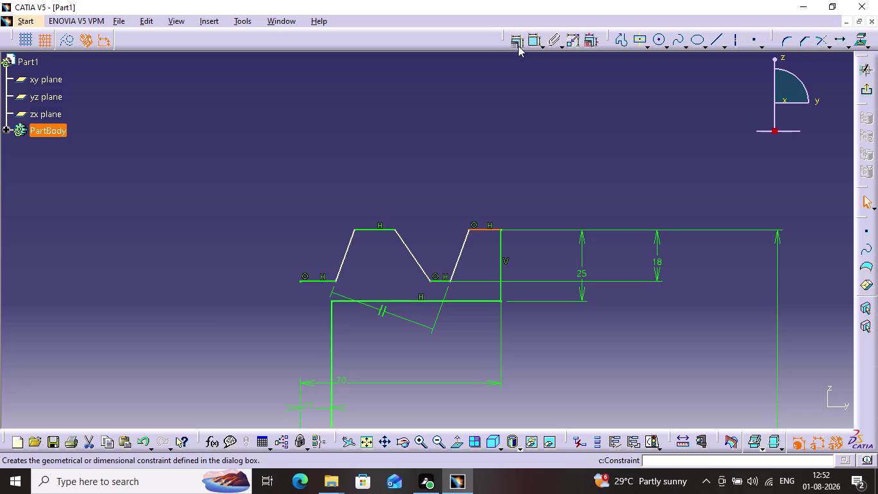
click(529, 40)
triple_click(539, 132)
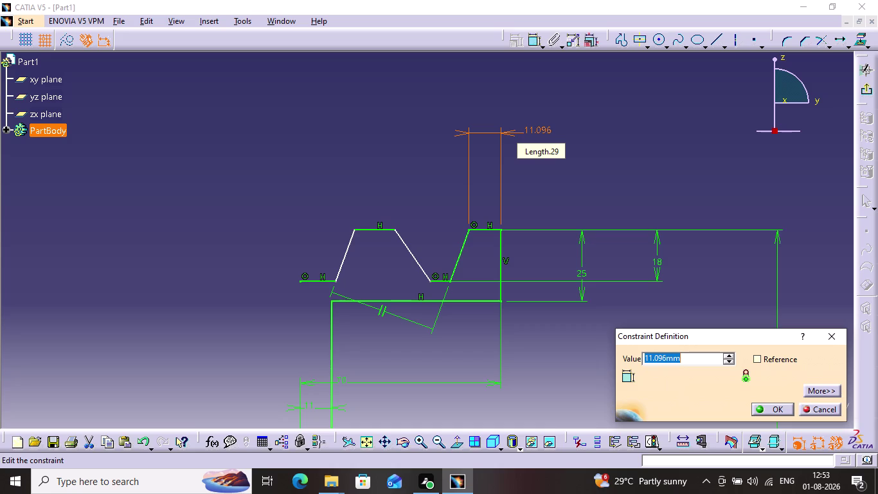
Set the right tooth's top flat length to 5 mm.
key(5)
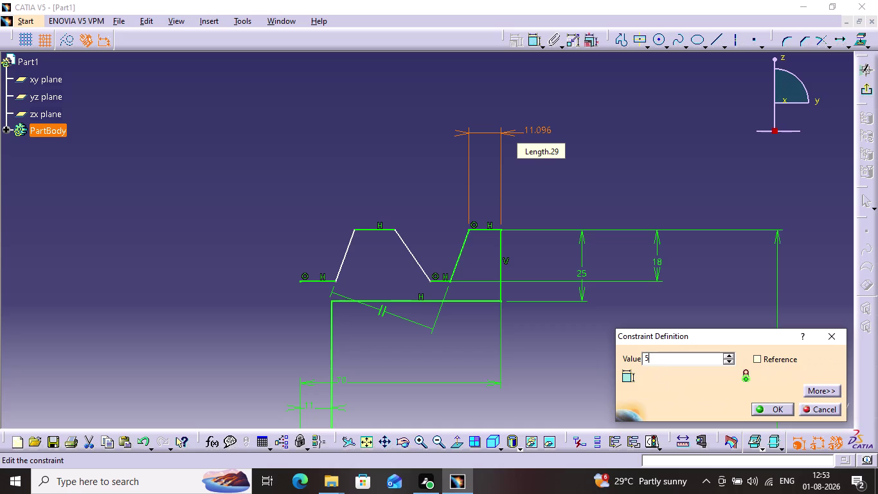
key(Return)
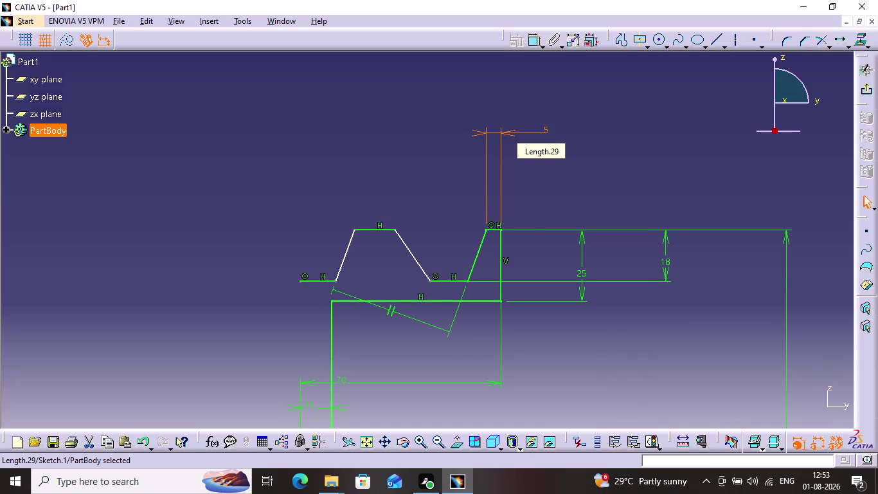
click(588, 146)
Drag the left tooth's descending flank back into place.
drag(414, 259, 431, 252)
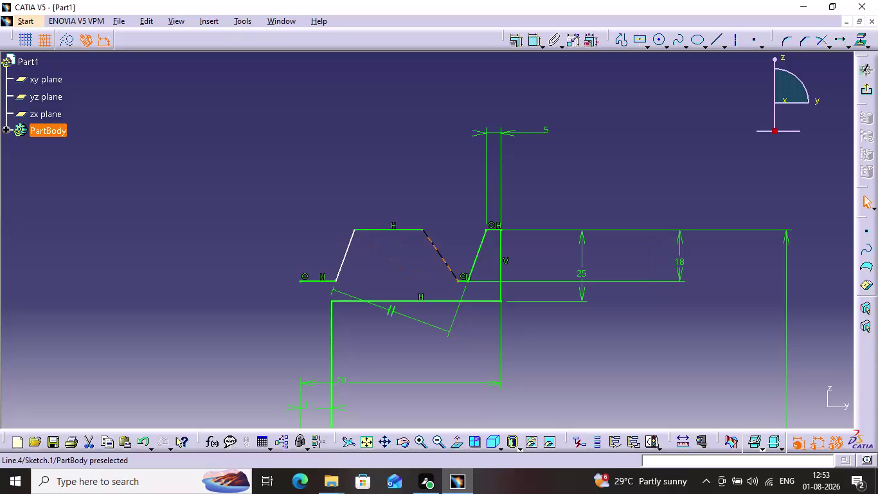
drag(432, 252, 428, 256)
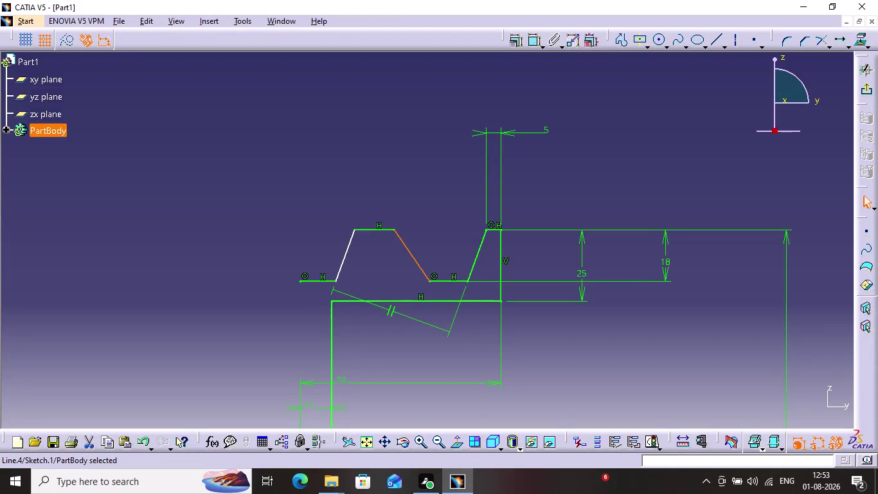
click(430, 243)
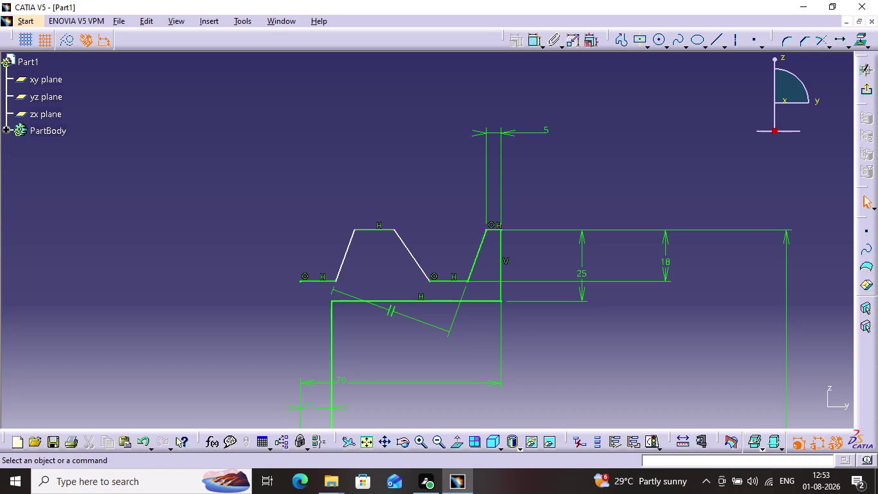
click(352, 241)
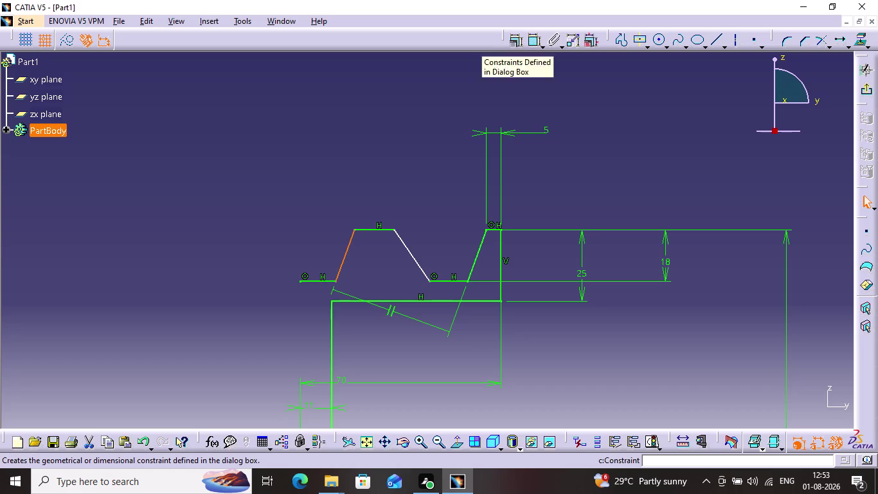
scroll(down, 3)
scroll(down, 3)
scroll(down, 3)
scroll(up, 3)
scroll(up, 3)
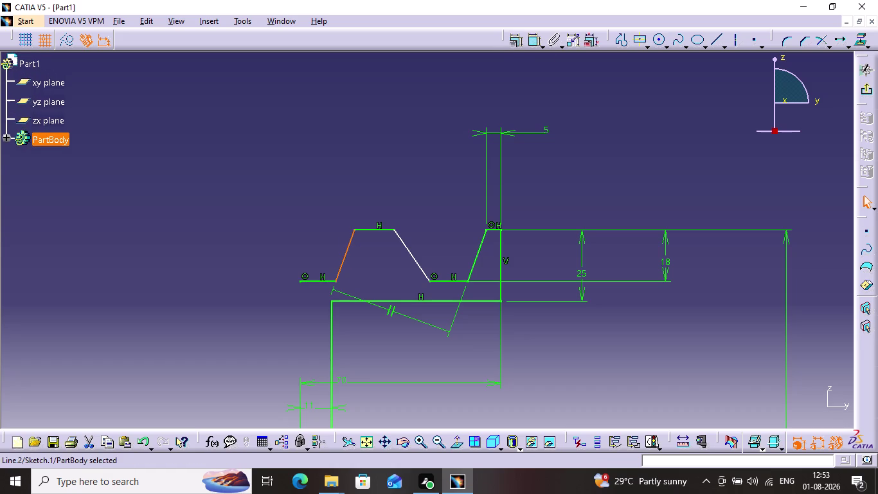
scroll(up, 3)
scroll(up, 3)
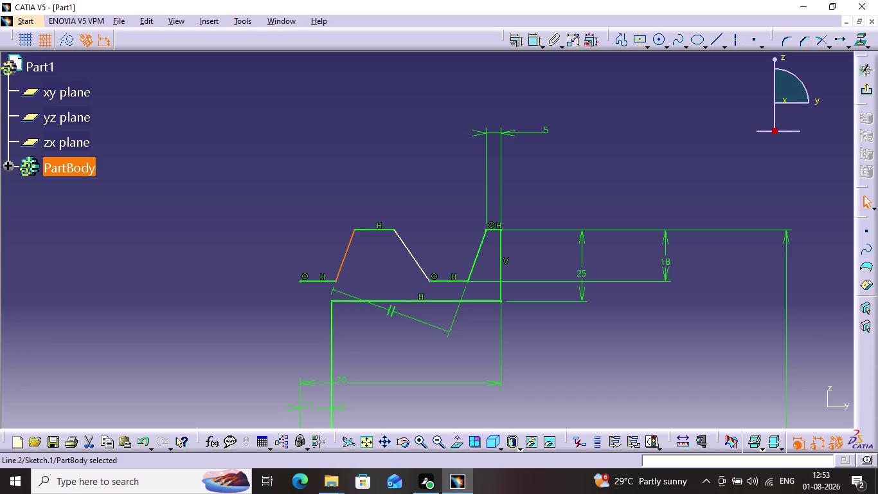
click(462, 402)
scroll(down, 3)
middle_drag(463, 398, 538, 231)
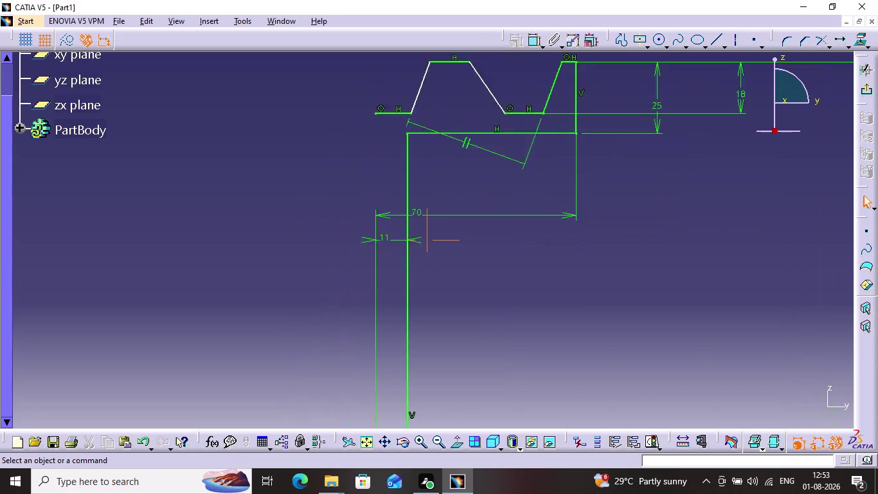
middle_drag(538, 231, 528, 341)
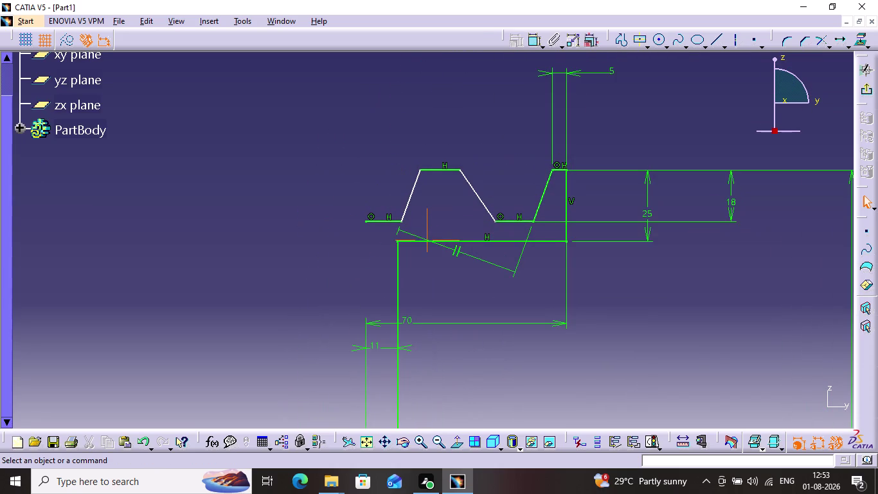
middle_drag(527, 341, 527, 341)
scroll(down, 3)
scroll(up, 3)
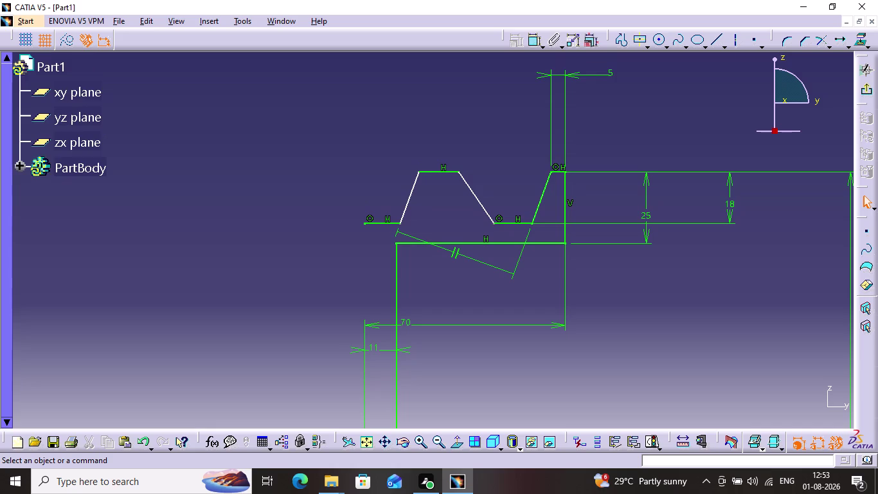
scroll(up, 3)
scroll(down, 3)
click(516, 220)
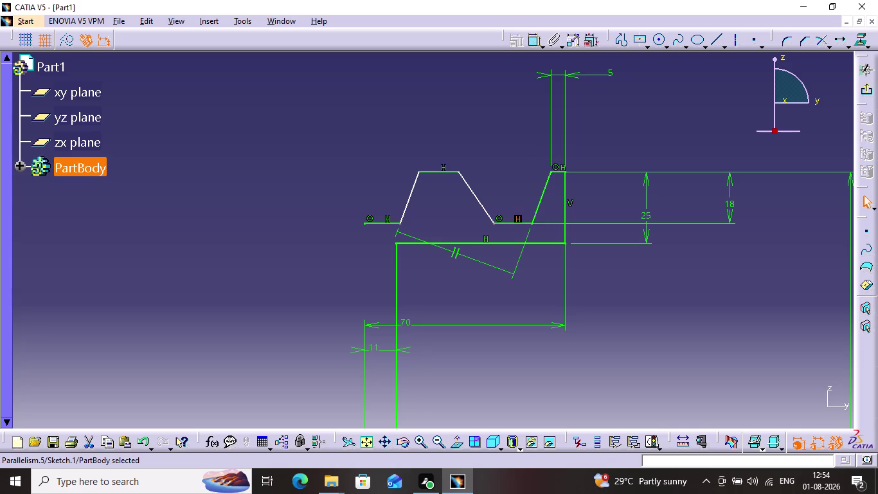
click(507, 224)
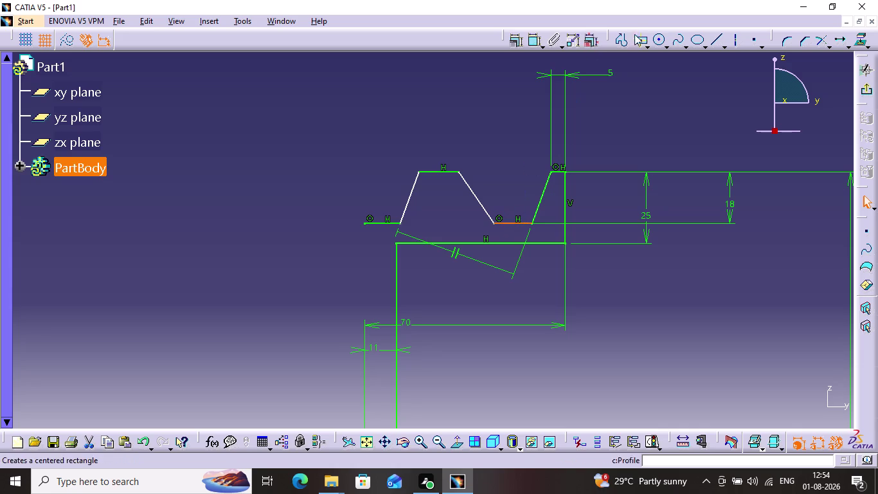
Dimension the flat gap between the two teeth and set it to 5 mm.
click(531, 46)
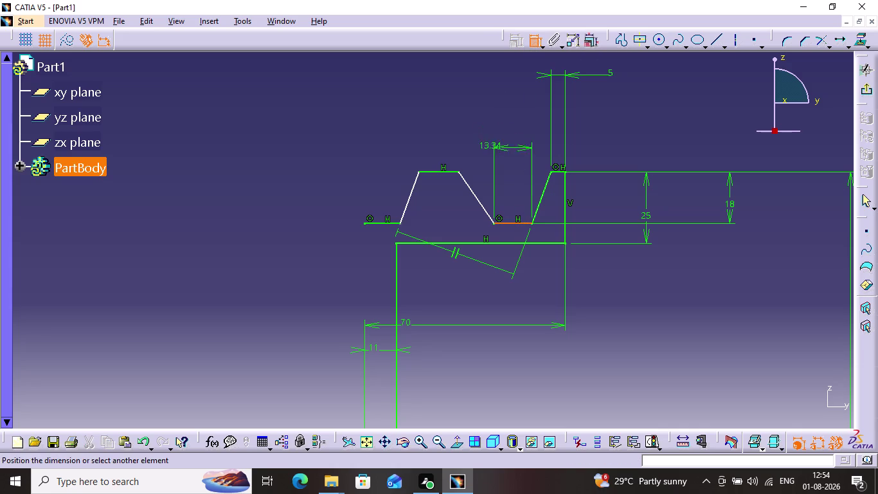
click(511, 112)
double_click(513, 110)
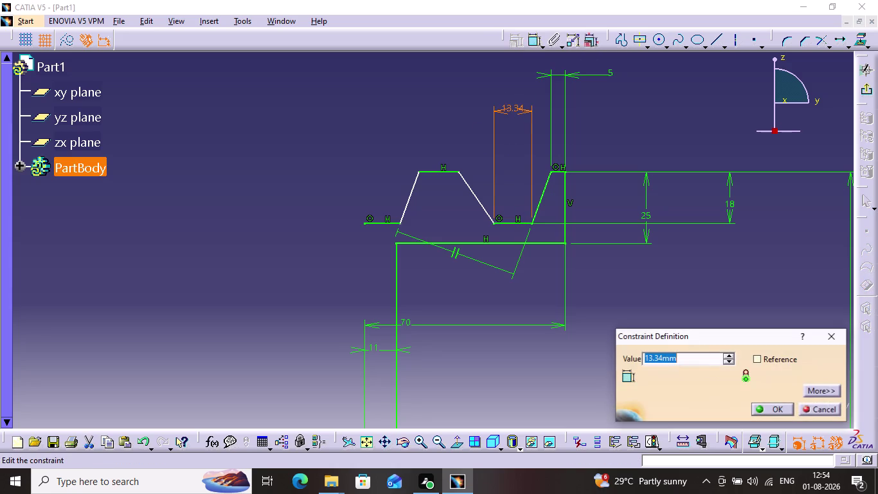
key(5)
key(Return)
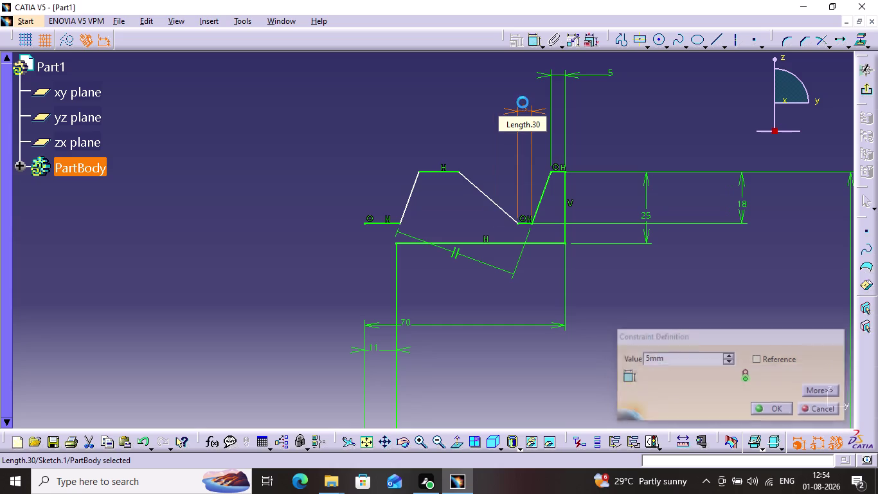
Dimension the first tooth's top line and set it to 5 mm.
double_click(434, 173)
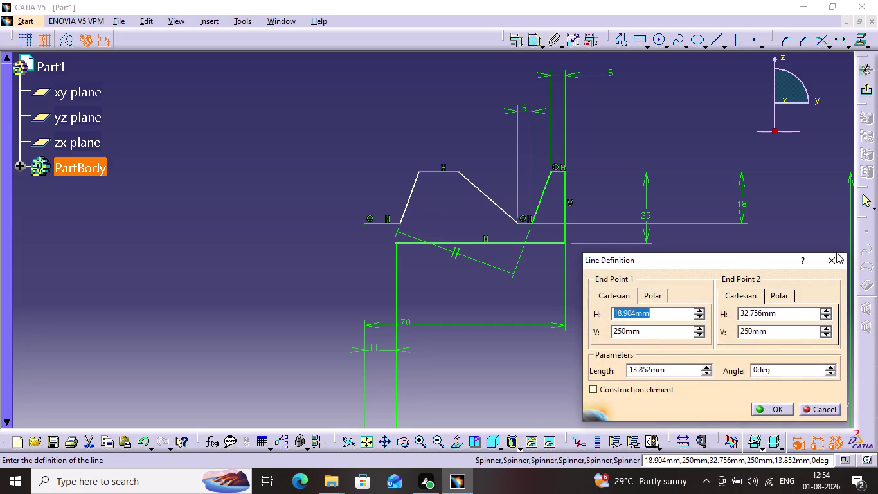
click(835, 255)
double_click(538, 41)
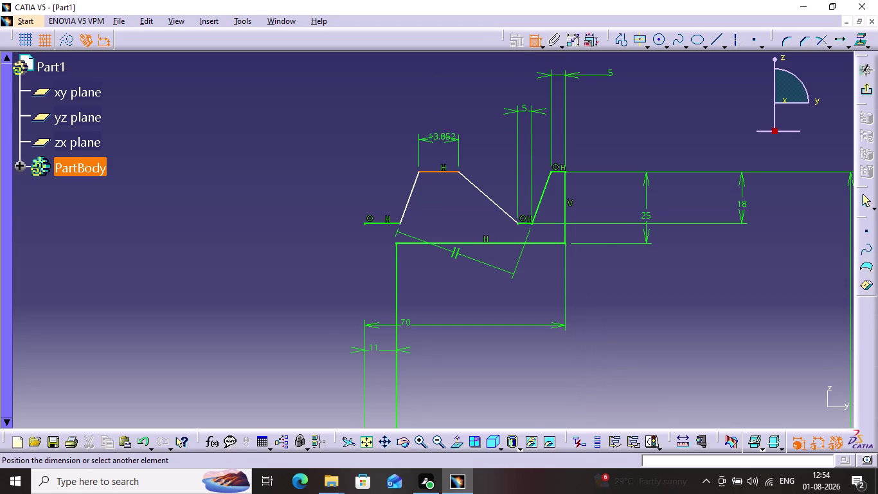
click(461, 111)
double_click(457, 109)
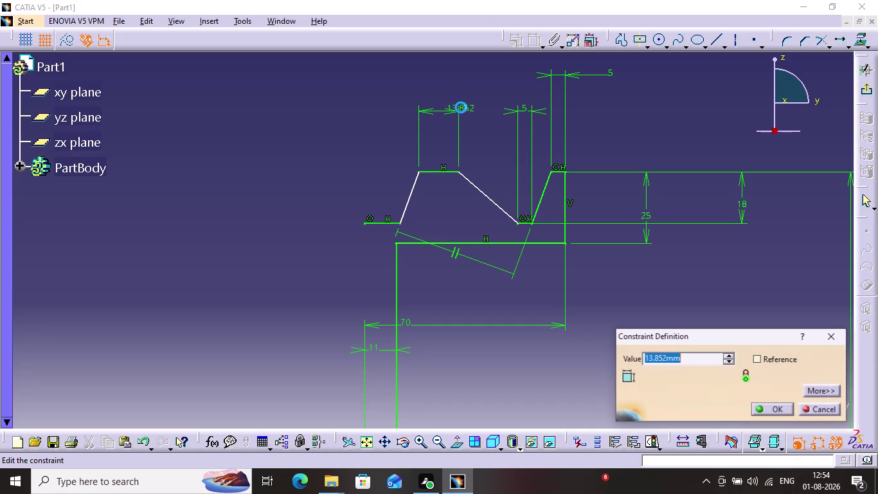
key(5)
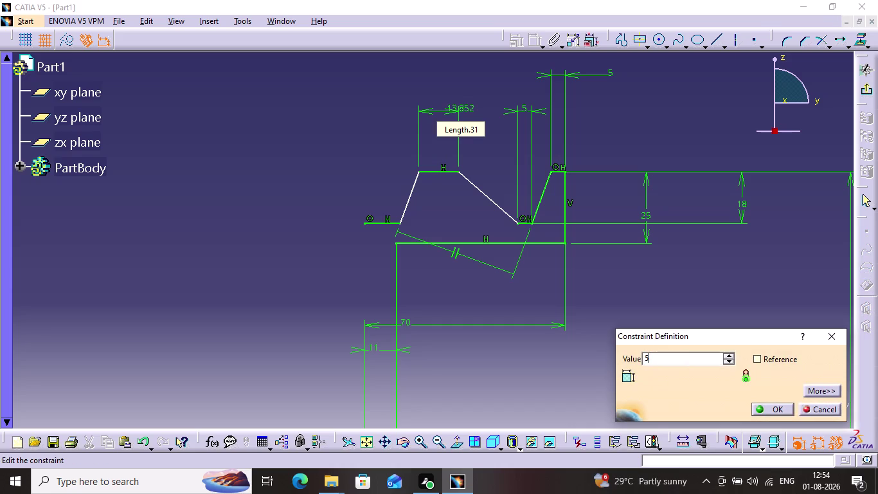
key(Return)
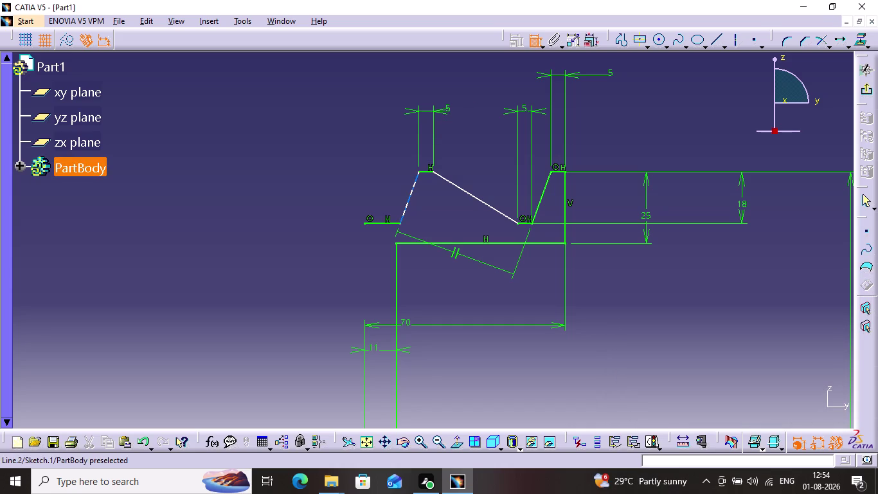
Abandon a trial tooth angle dimension and re-enter 5 mm for the first tooth's top.
click(407, 198)
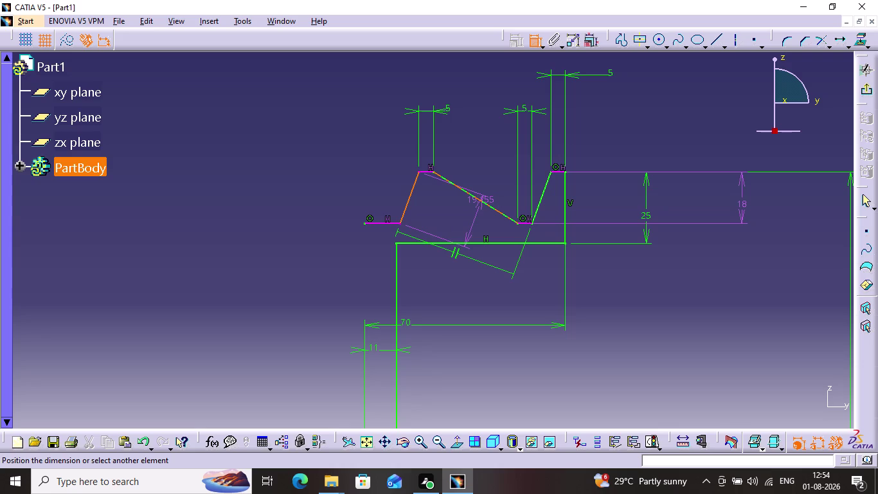
click(480, 203)
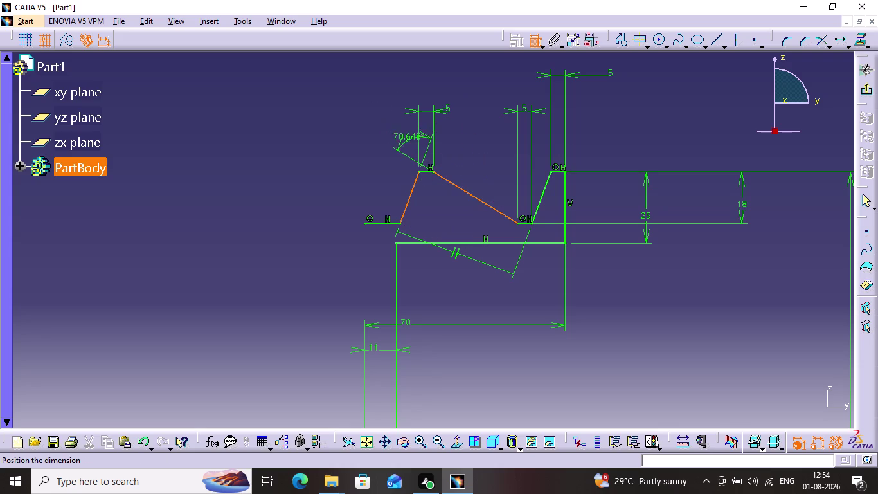
key(Escape)
key(Escape)
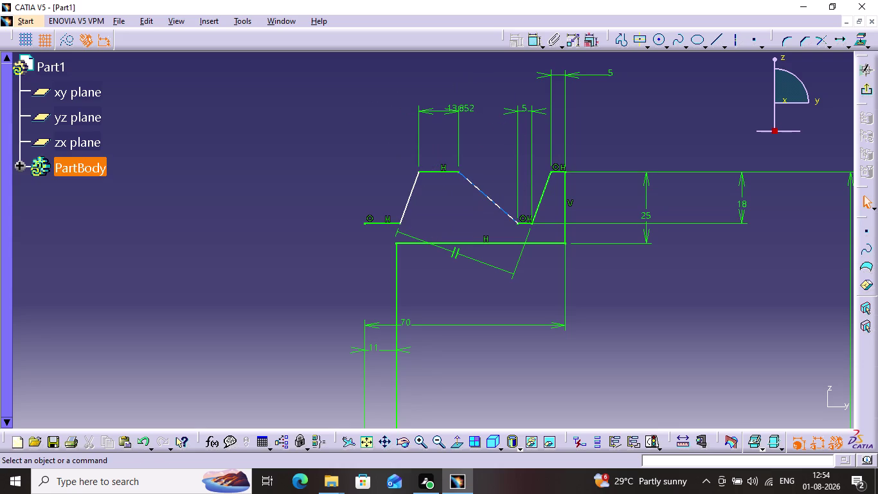
double_click(468, 105)
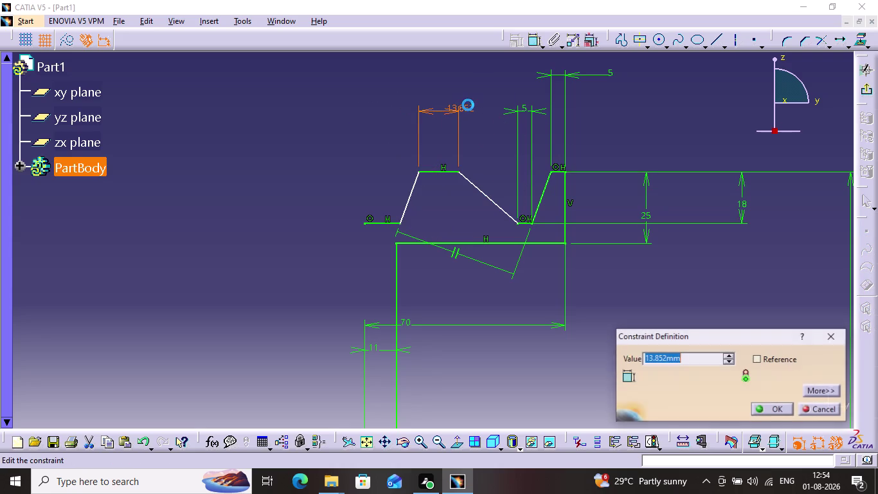
key(5)
key(Return)
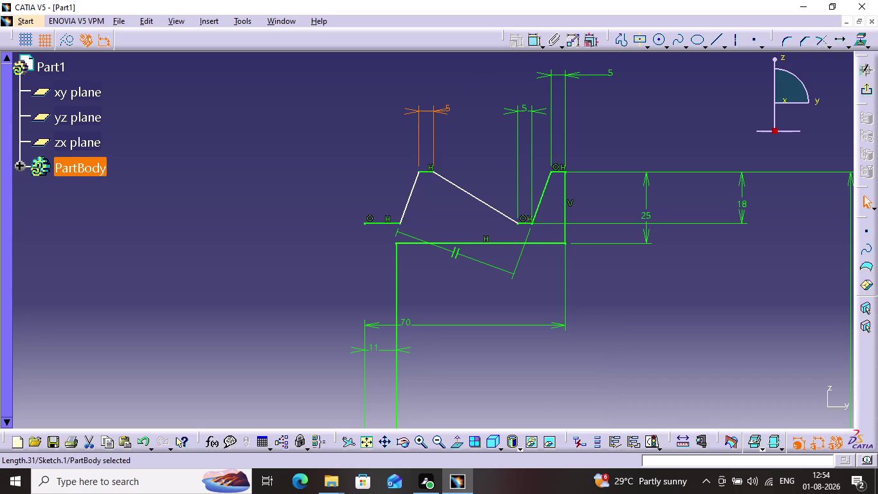
click(490, 205)
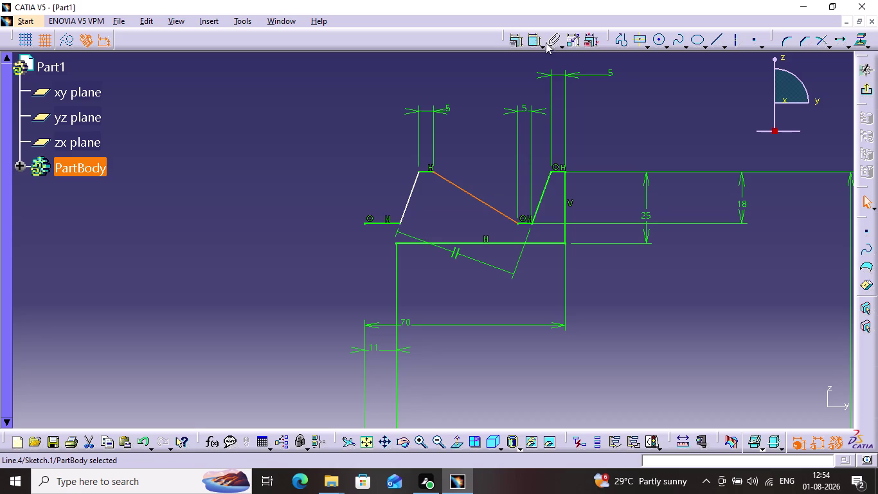
Select both first-tooth sides and drag the tooth right toward the second tooth.
click(403, 204)
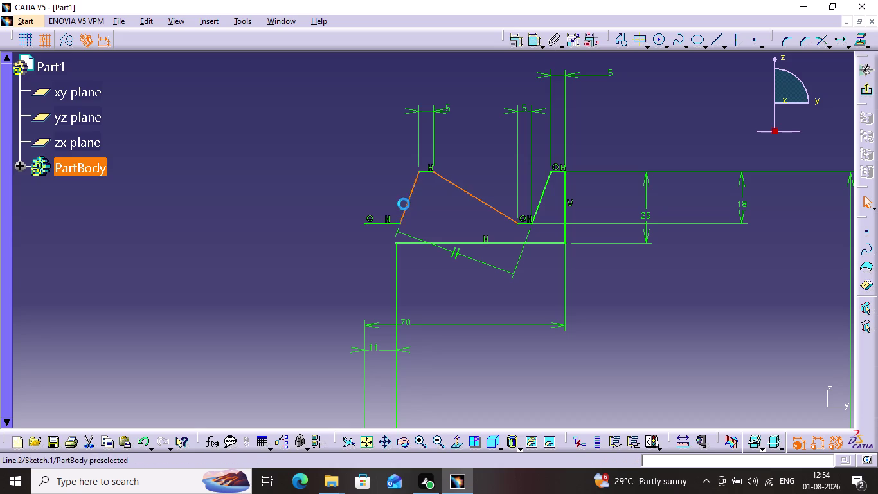
click(519, 38)
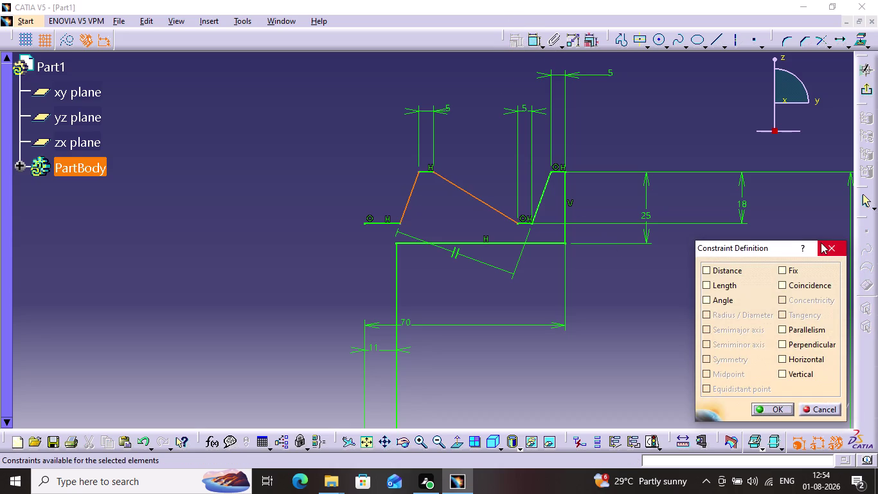
click(821, 242)
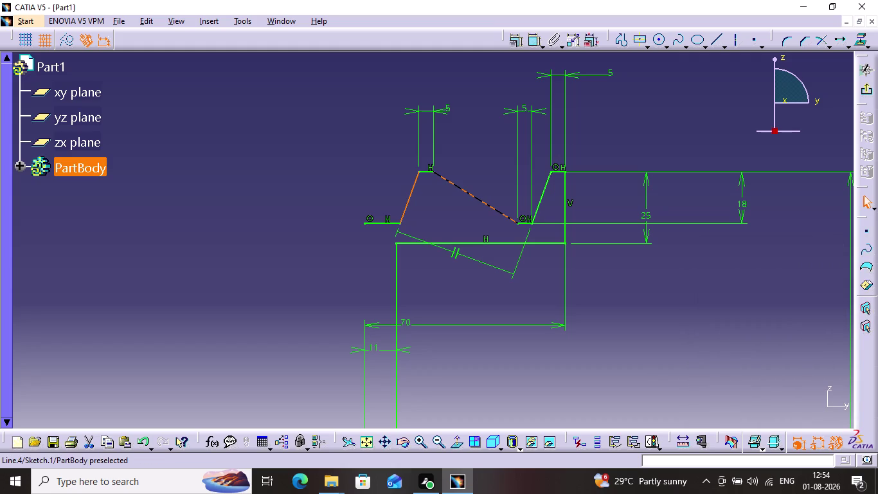
drag(495, 207, 523, 208)
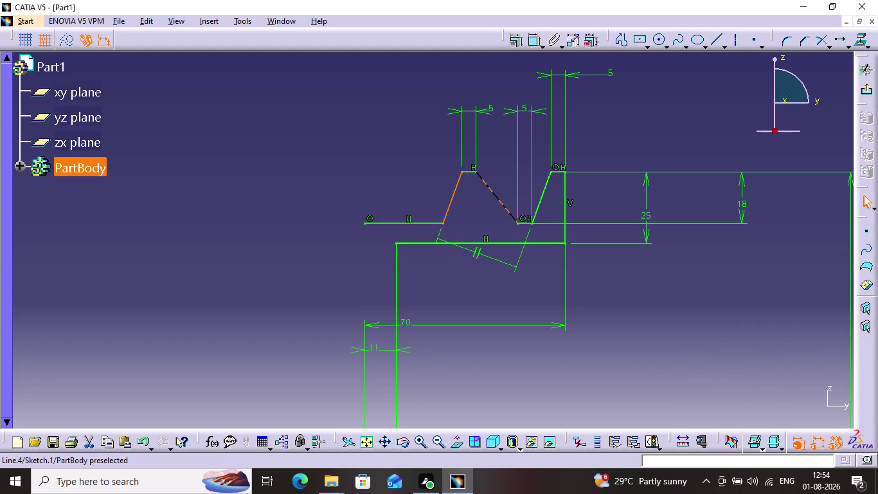
drag(522, 208, 530, 204)
click(651, 276)
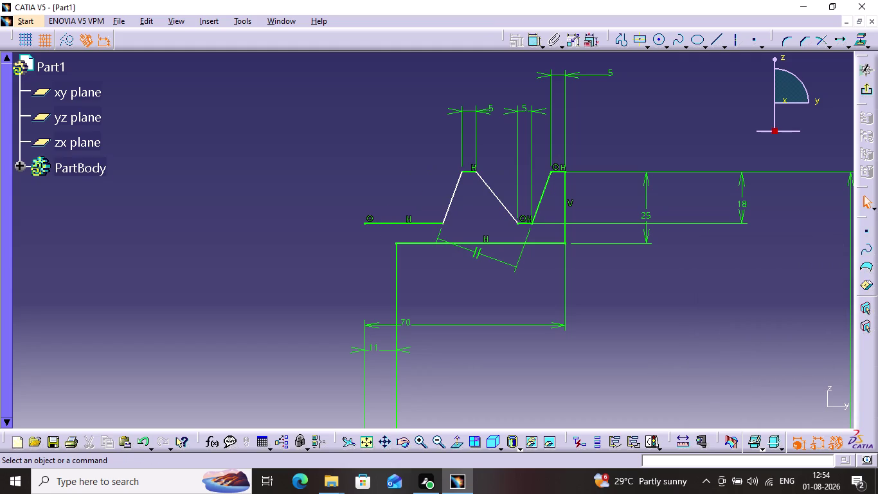
Drag the first tooth's sloped sides into an even, narrower trapezoid.
drag(470, 172, 495, 165)
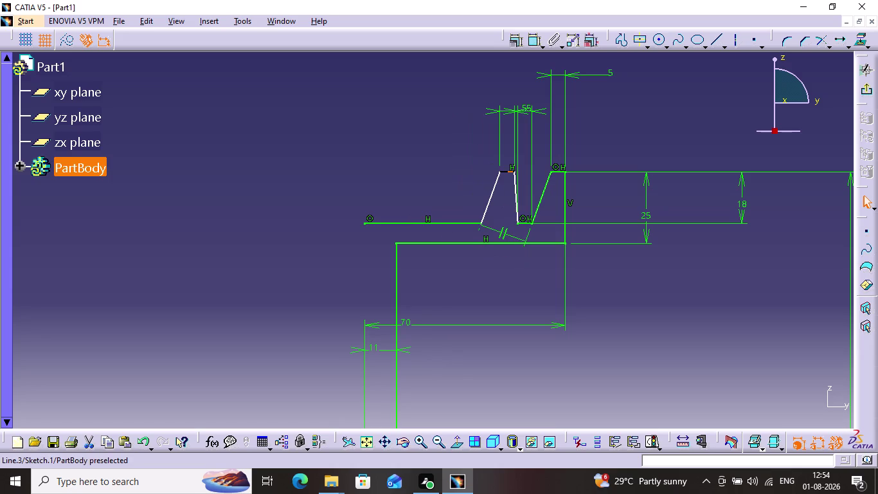
drag(495, 166, 490, 167)
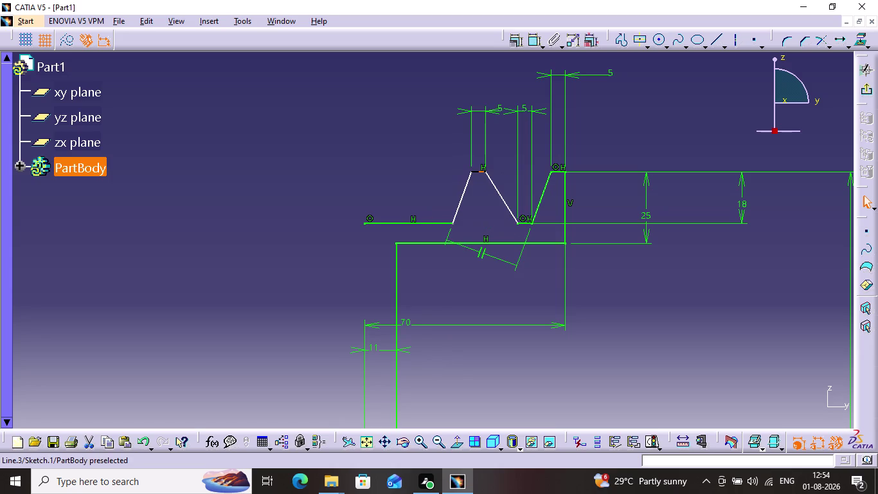
drag(489, 167, 490, 169)
click(509, 182)
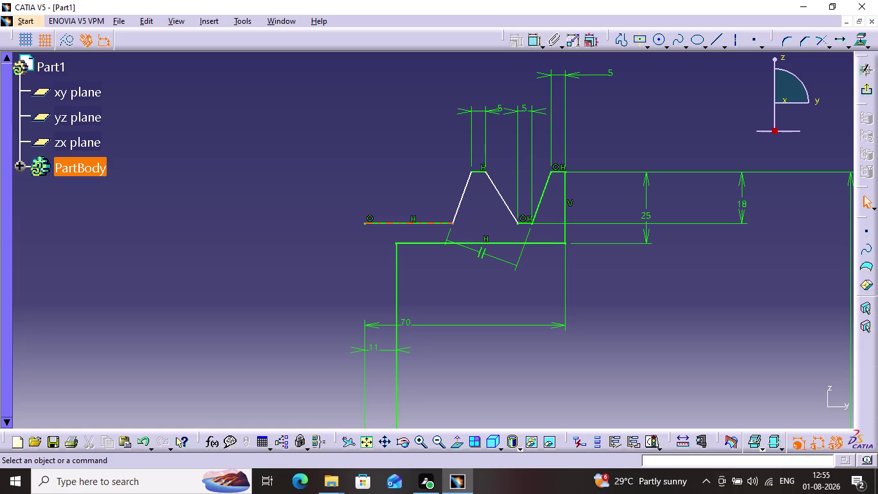
Pan and zoom out to show the entire L-profile, then start dimensioning its short bottom edge.
scroll(down, 3)
scroll(up, 3)
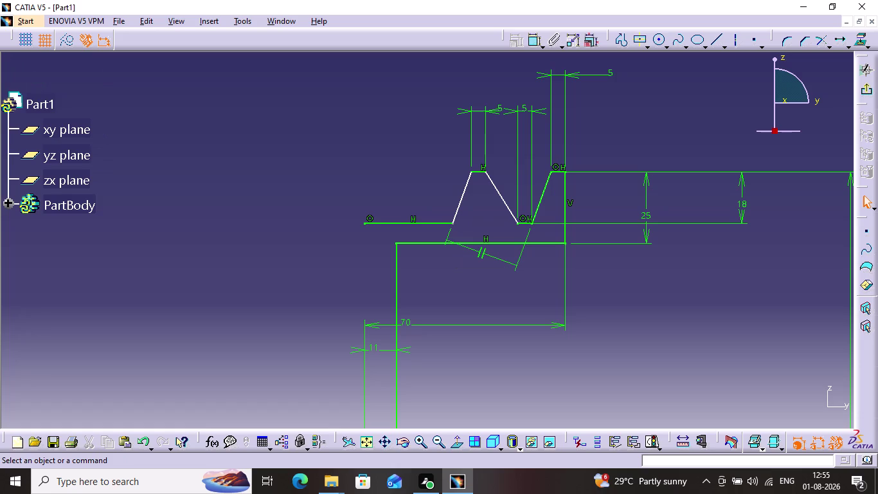
click(385, 438)
drag(467, 349, 567, 38)
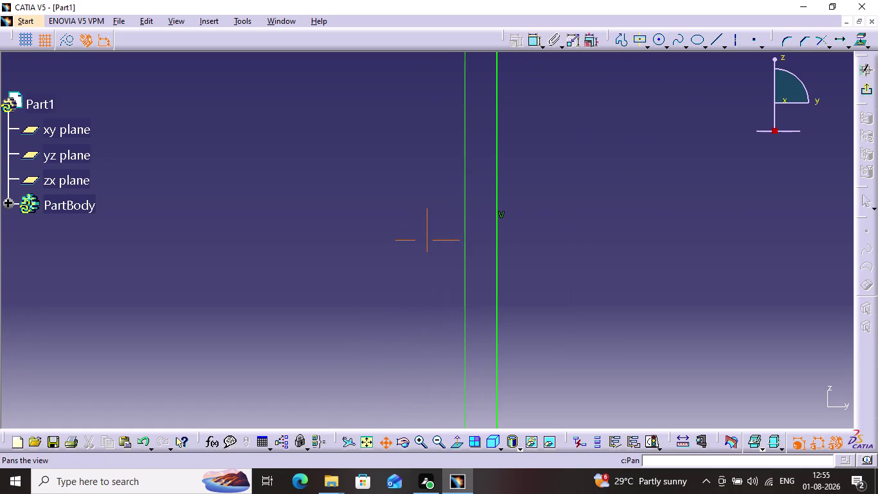
drag(568, 38, 564, 39)
click(433, 441)
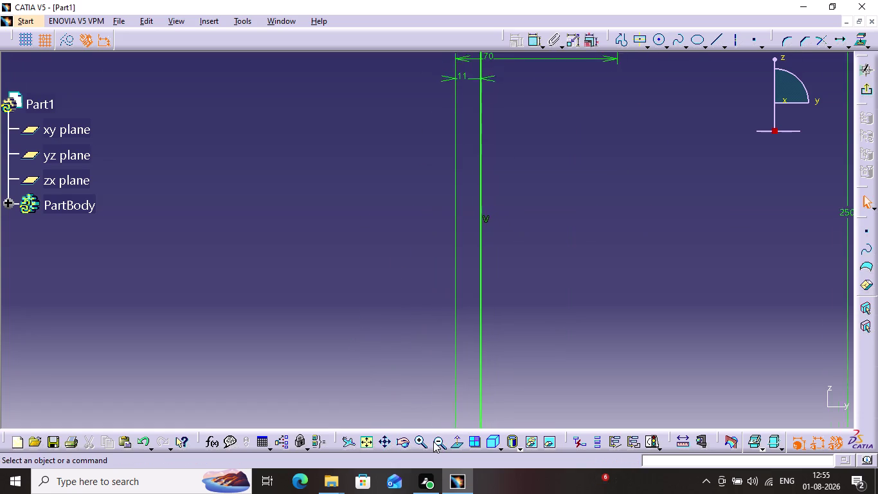
click(433, 441)
click(433, 440)
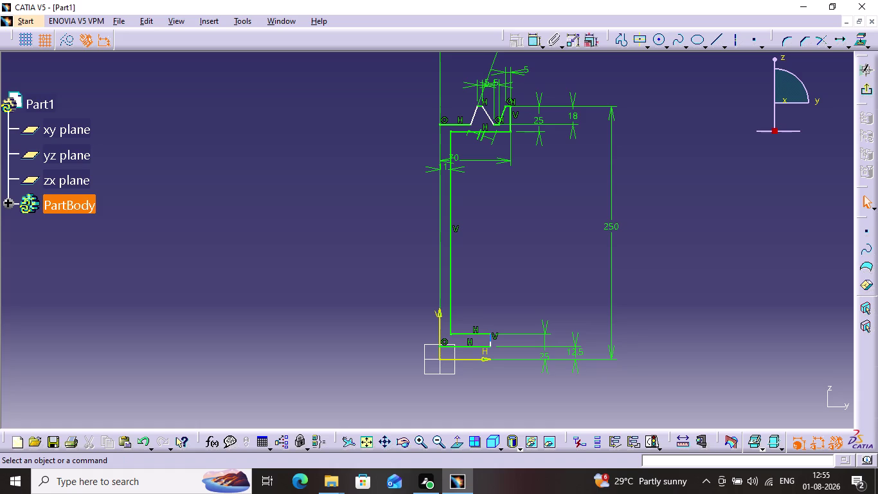
click(490, 342)
click(536, 44)
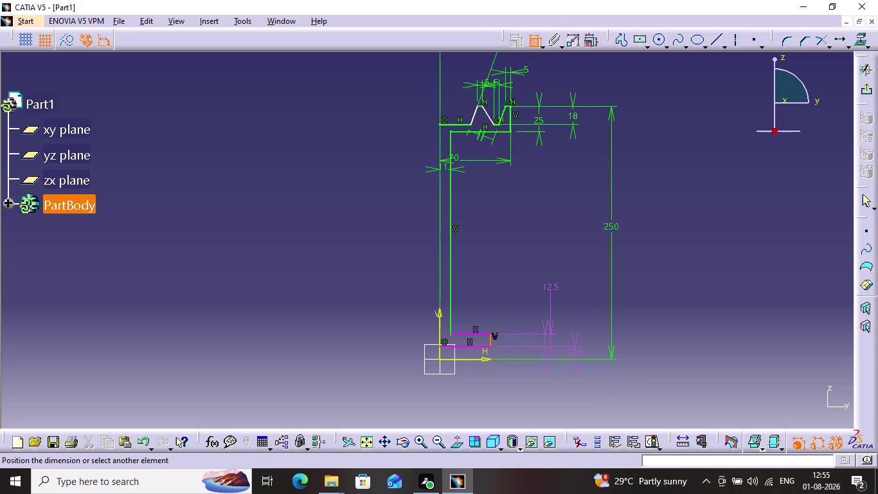
Cancel the bottom-edge dimension and place an offset dimension on the top-left flat.
key(Escape)
key(Escape)
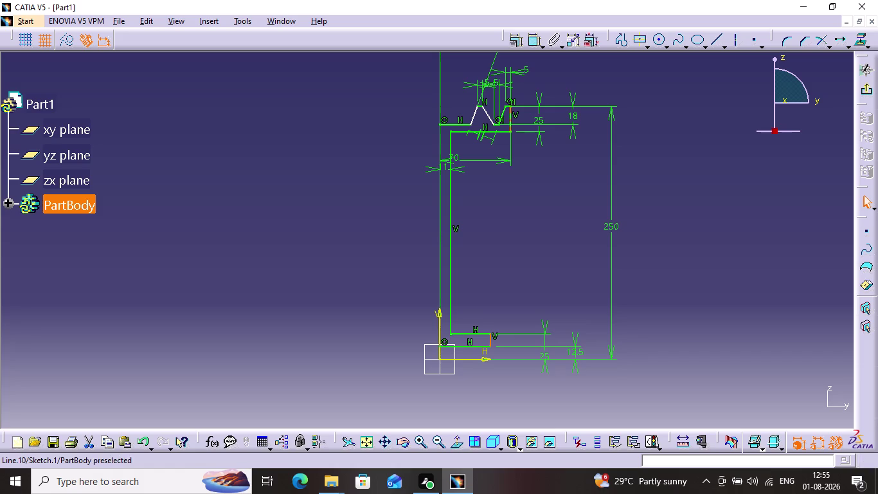
click(475, 114)
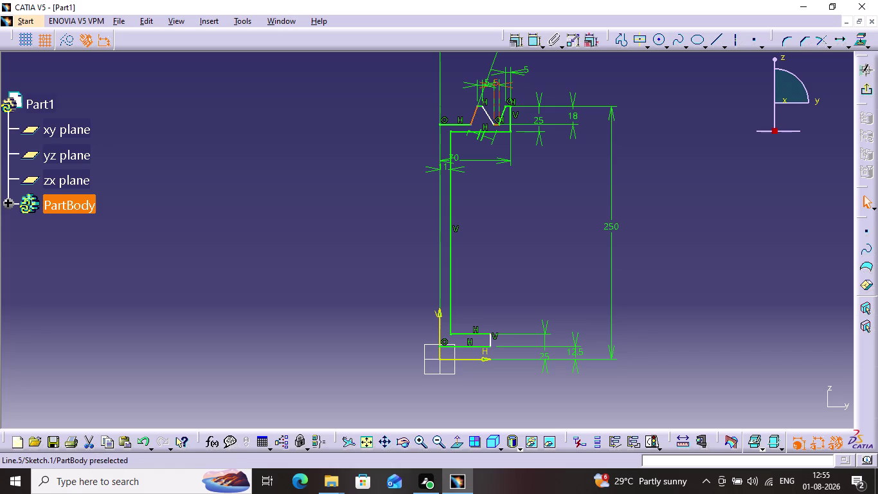
click(531, 44)
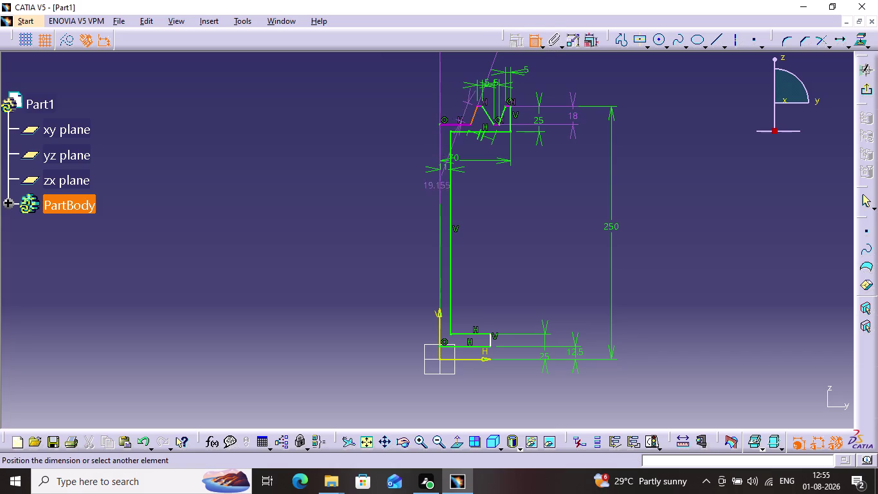
click(440, 317)
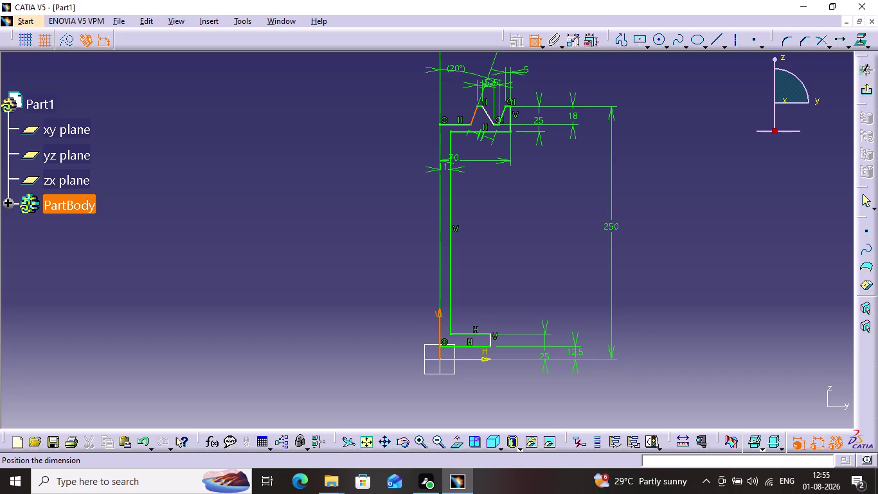
click(456, 70)
click(461, 123)
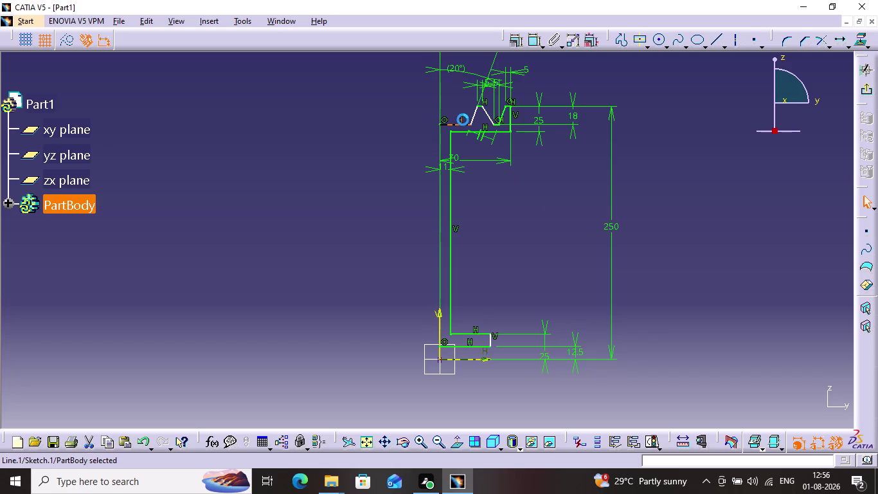
click(533, 40)
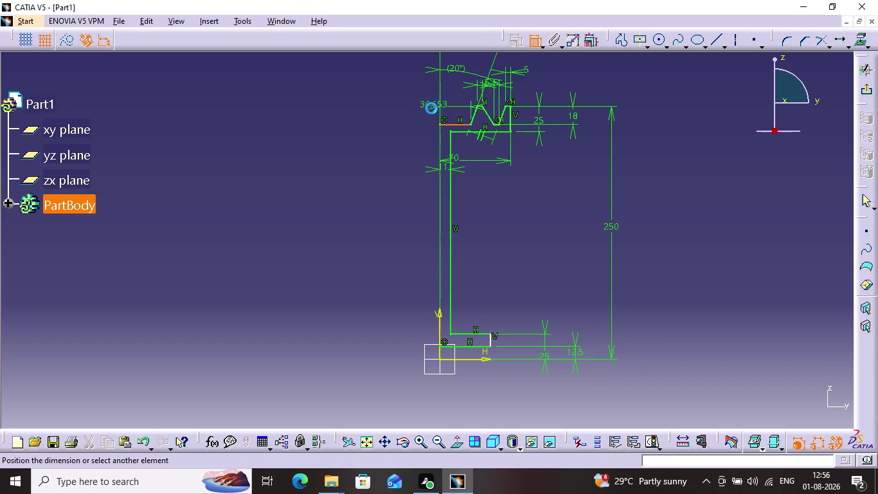
click(358, 86)
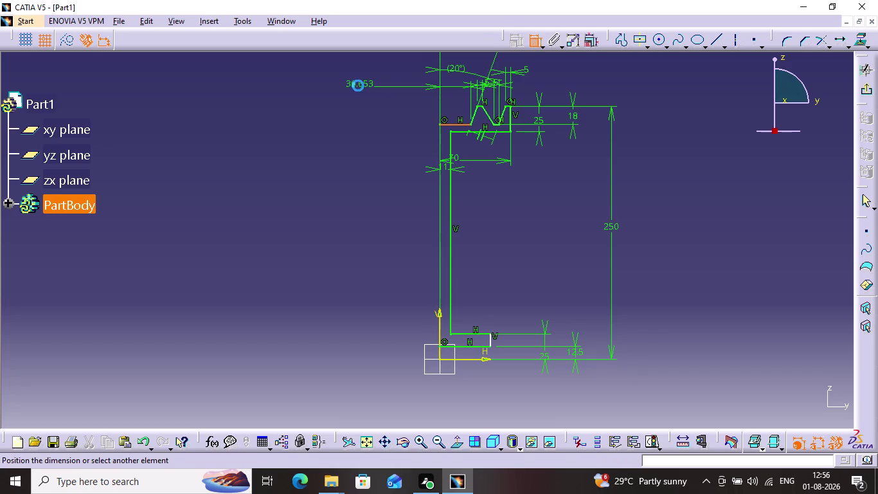
Set the top-left flat offset dimension to 5 mm.
double_click(359, 76)
double_click(361, 79)
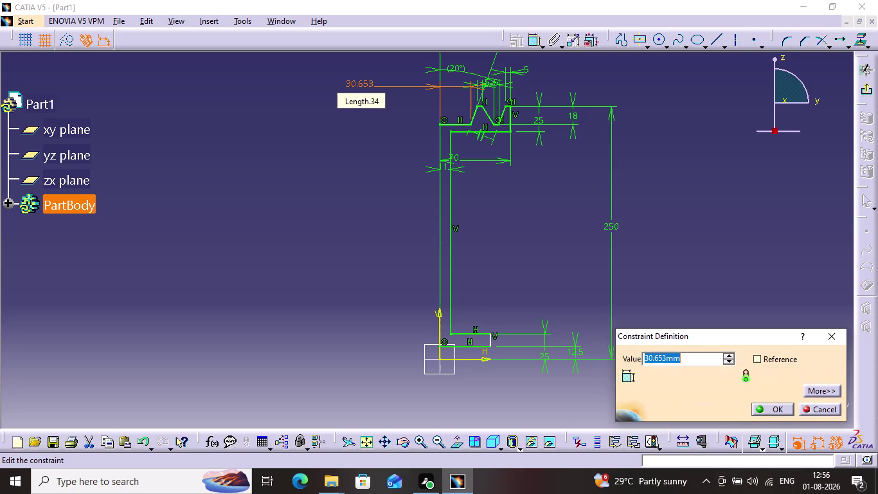
key(5)
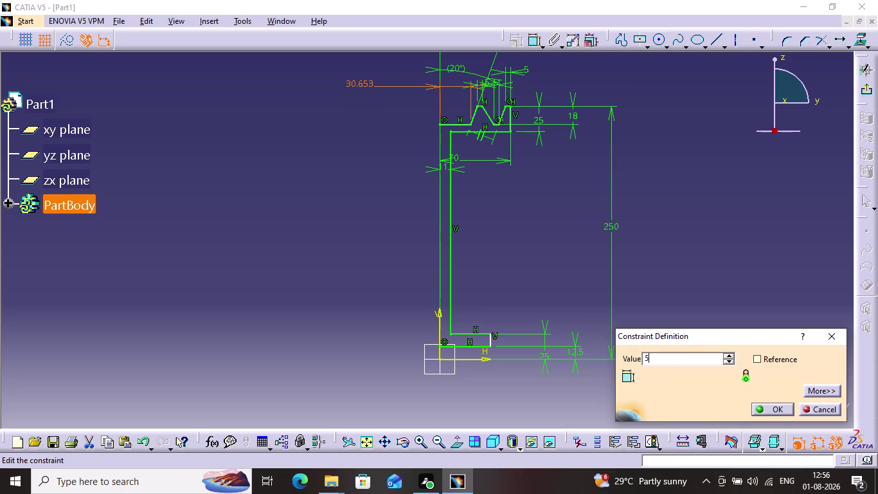
key(Return)
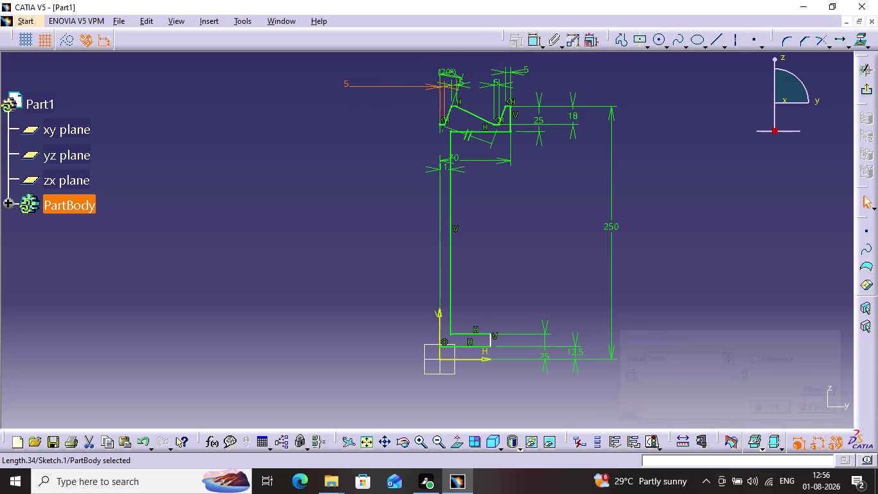
click(476, 116)
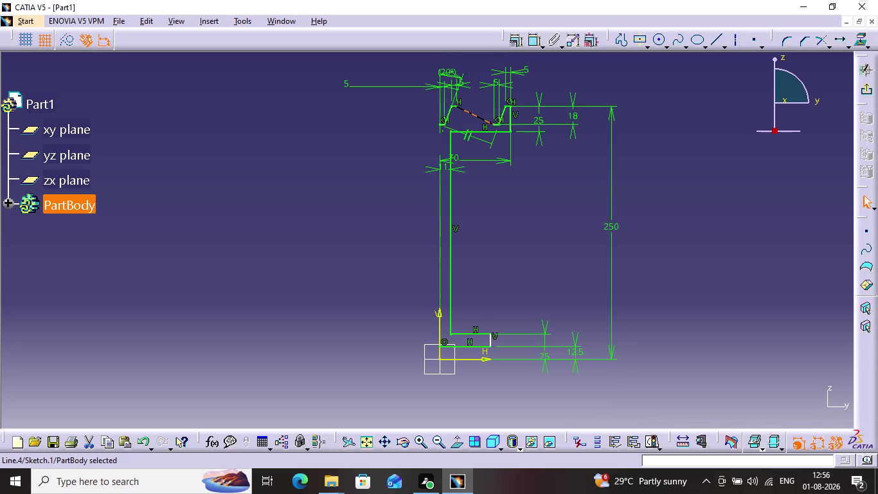
click(476, 114)
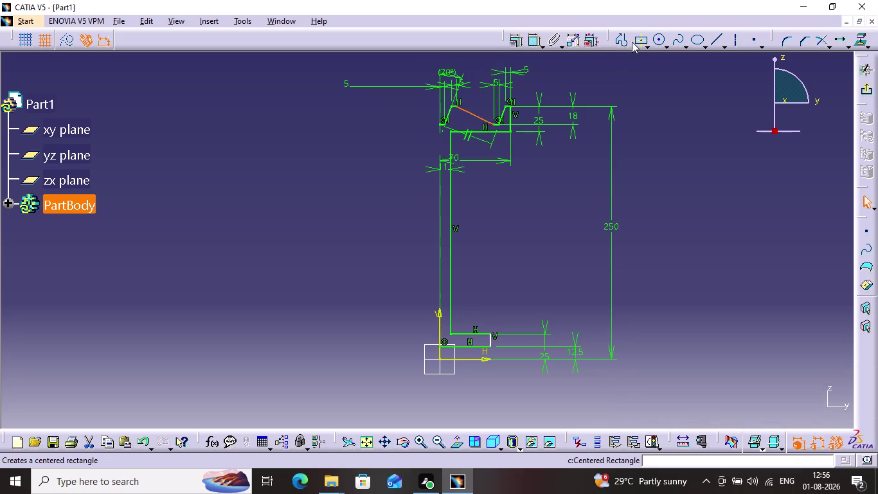
click(536, 42)
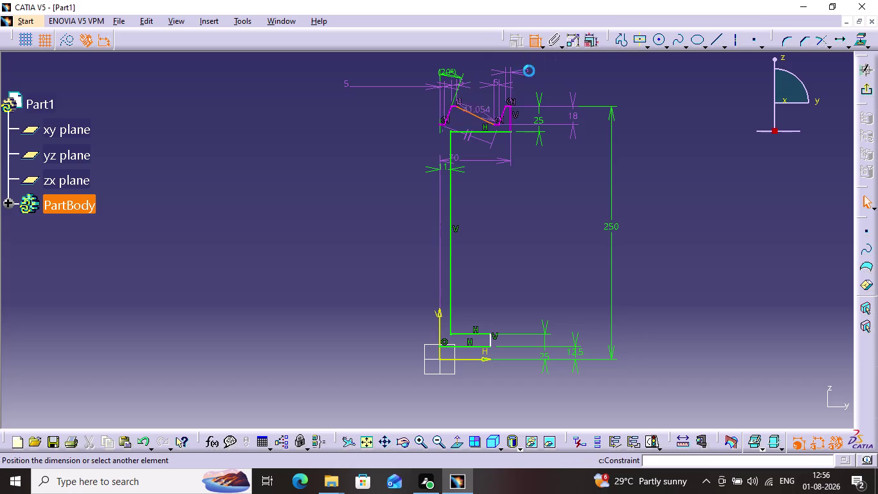
click(502, 113)
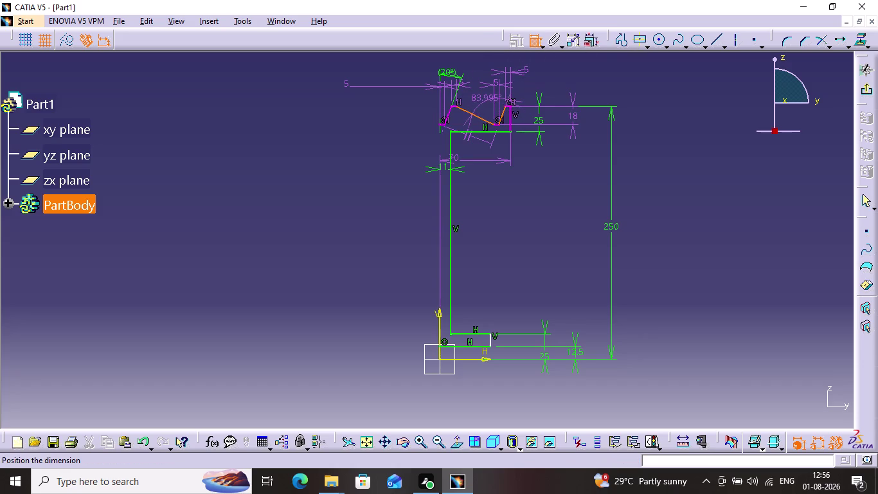
click(485, 98)
double_click(485, 97)
double_click(483, 97)
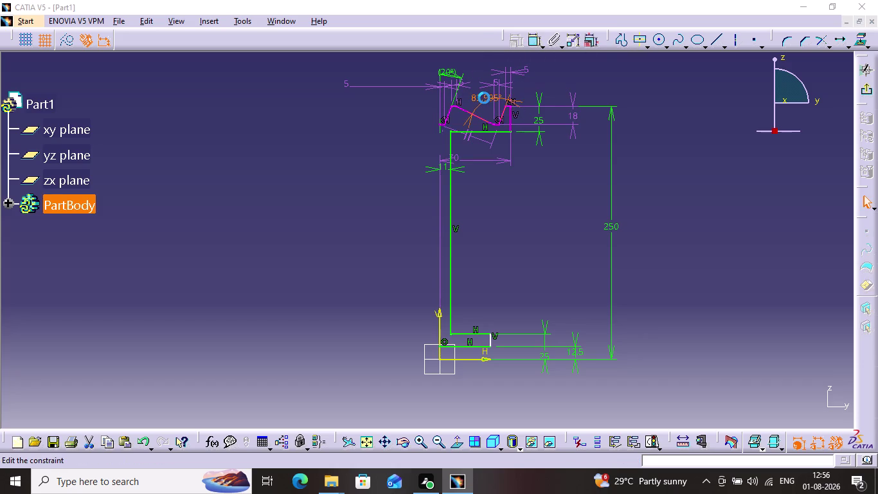
key(4)
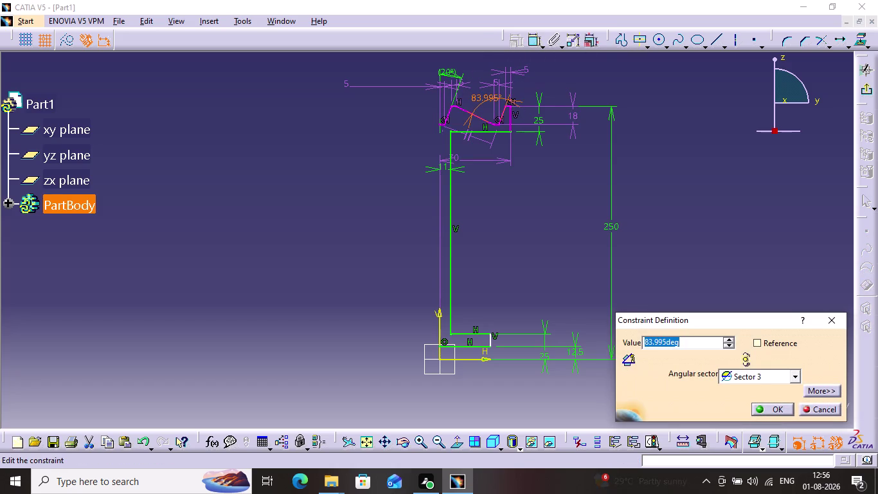
key(0)
key(Return)
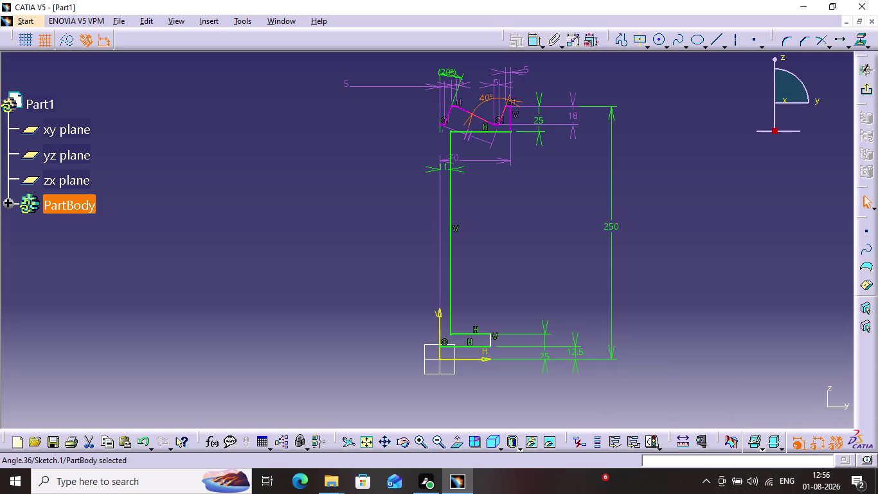
click(483, 101)
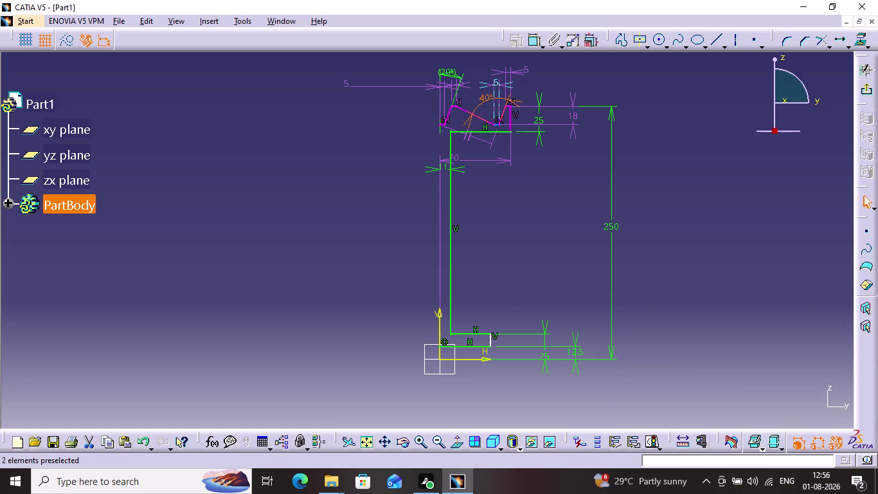
key(Delete)
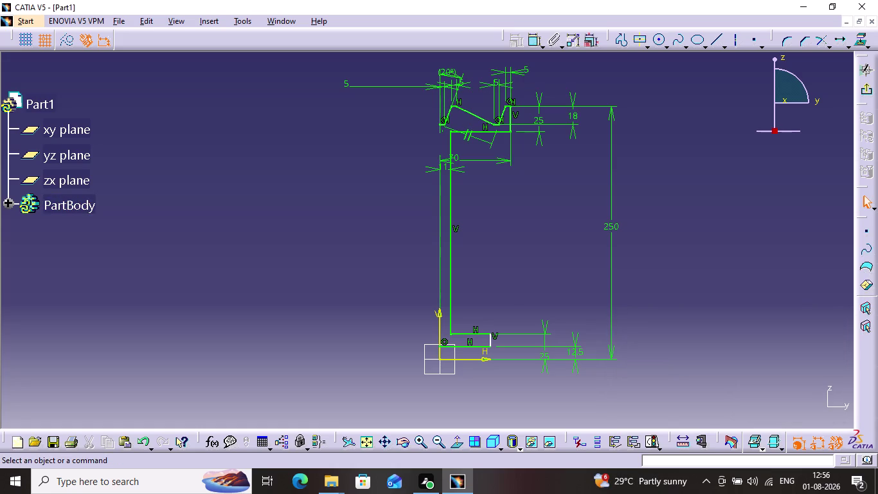
Undo four constraint changes back to the 30.653 offset state.
key(ctrl+z)
key(ctrl+z)
key(ctrl+z)
key(ctrl+z)
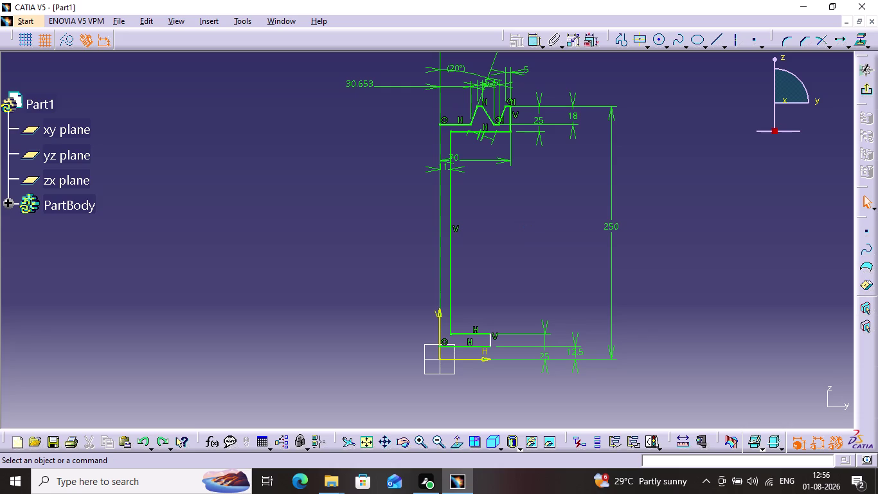
Delete the 20° angle, 30.653 offset and flank parallelism, then pick both slanted tooth sides.
click(454, 67)
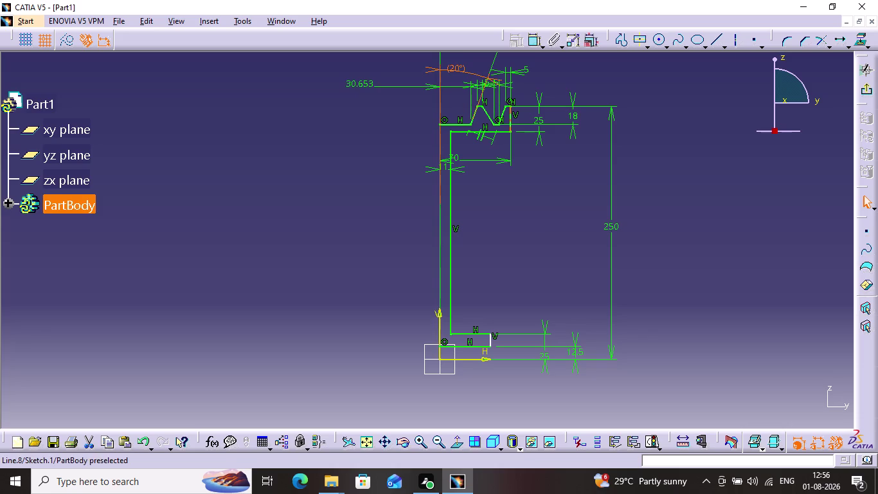
key(Delete)
click(446, 86)
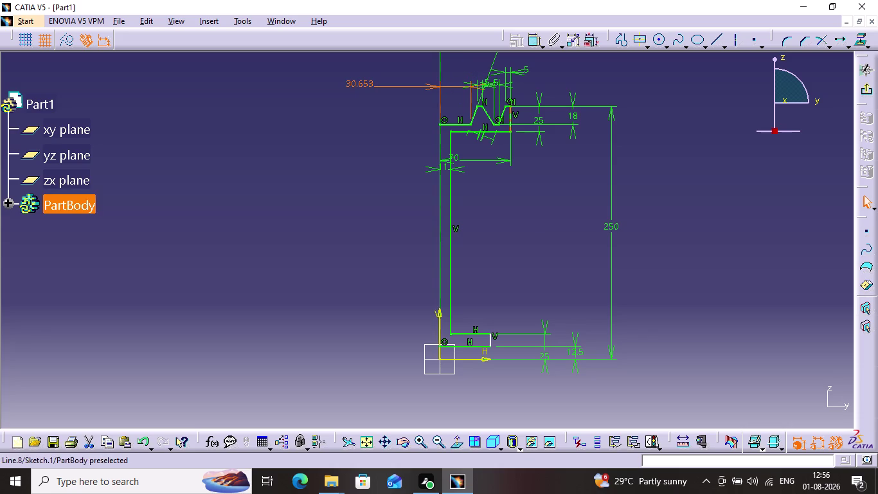
key(Delete)
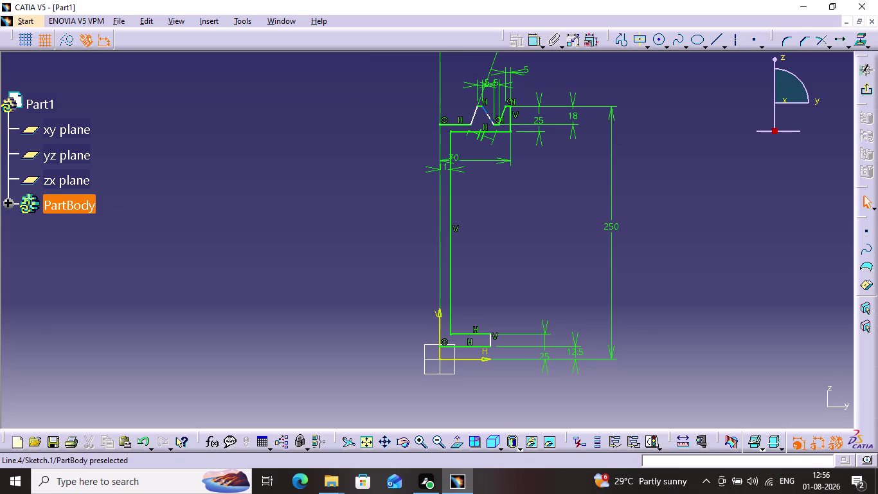
click(487, 115)
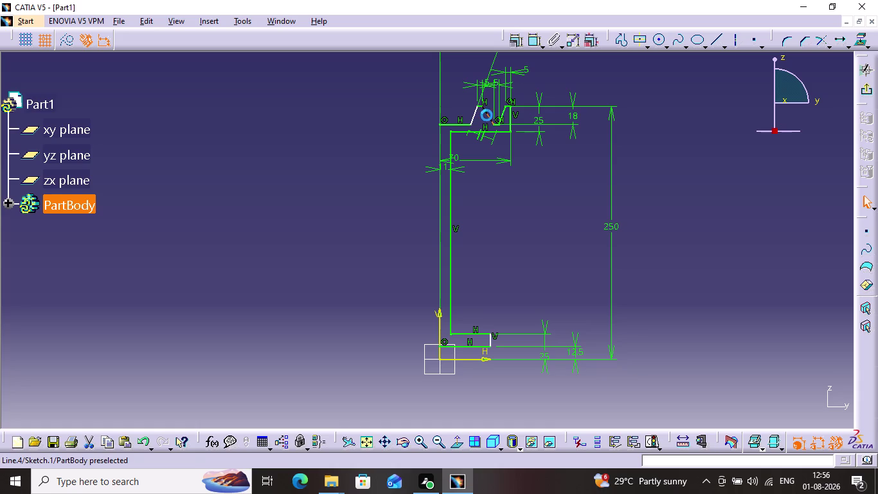
click(486, 134)
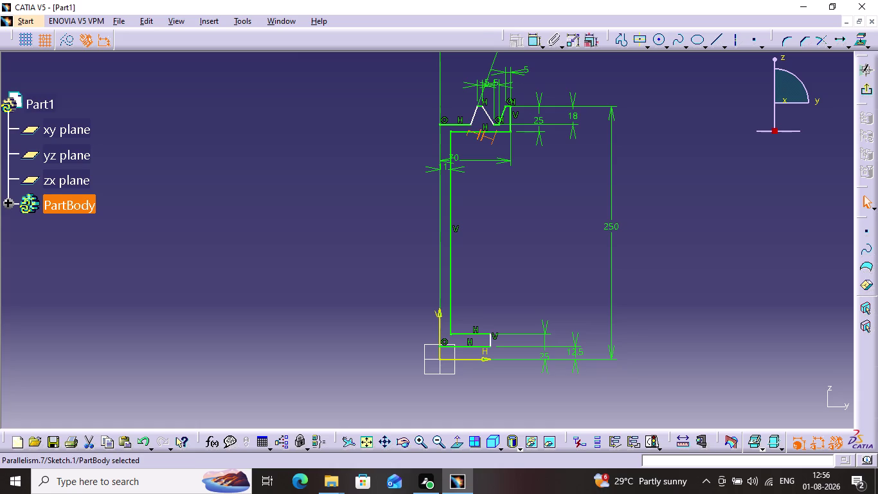
key(Delete)
click(486, 116)
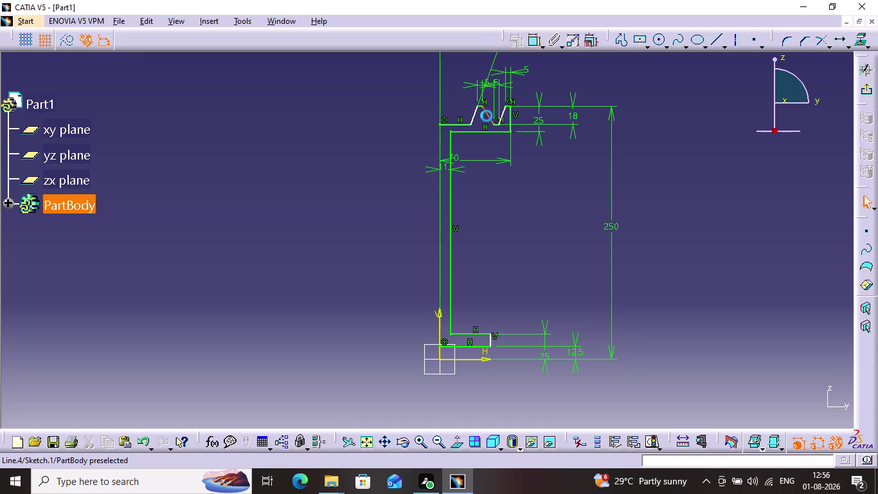
click(528, 42)
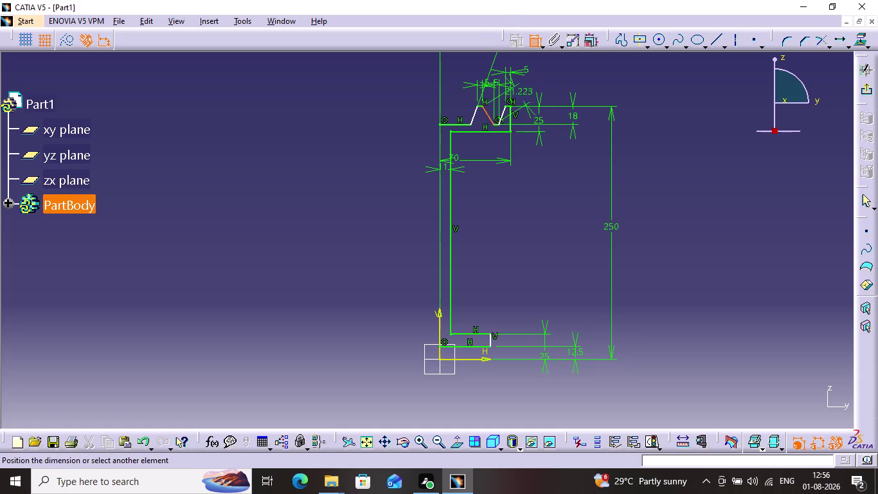
Place the angle between the tooth's slanted flanks and set it to 40°.
click(503, 110)
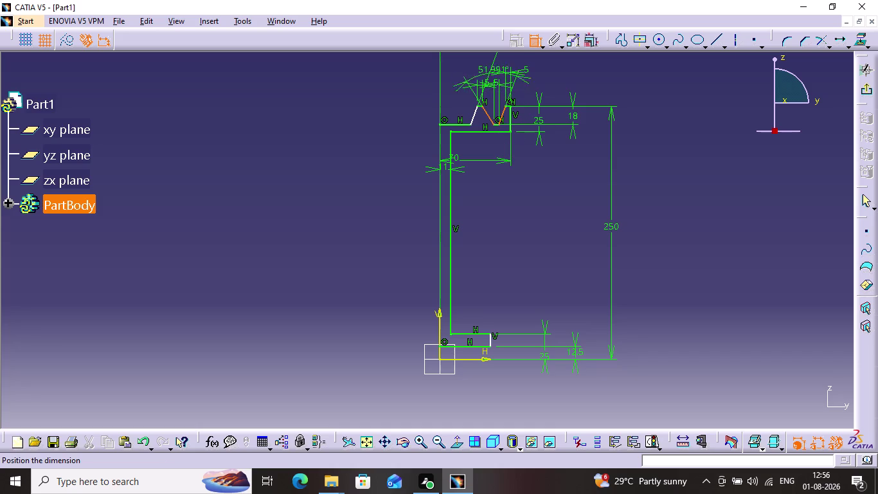
click(482, 62)
double_click(482, 61)
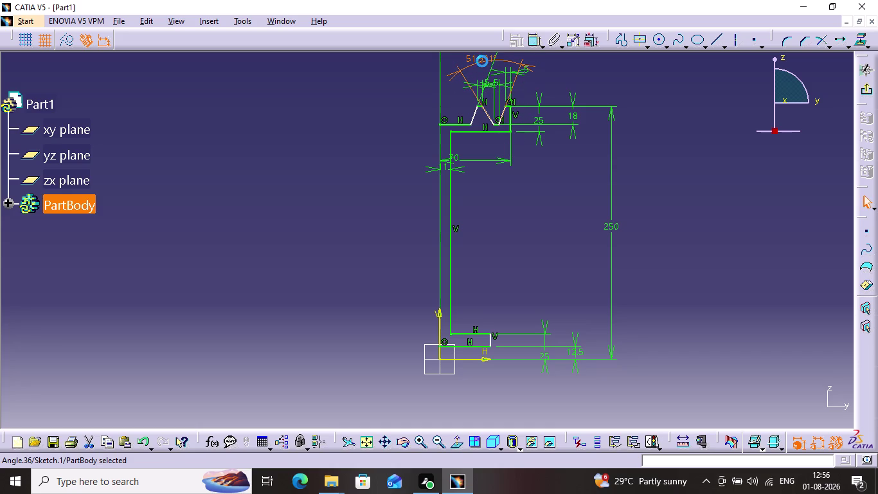
double_click(482, 60)
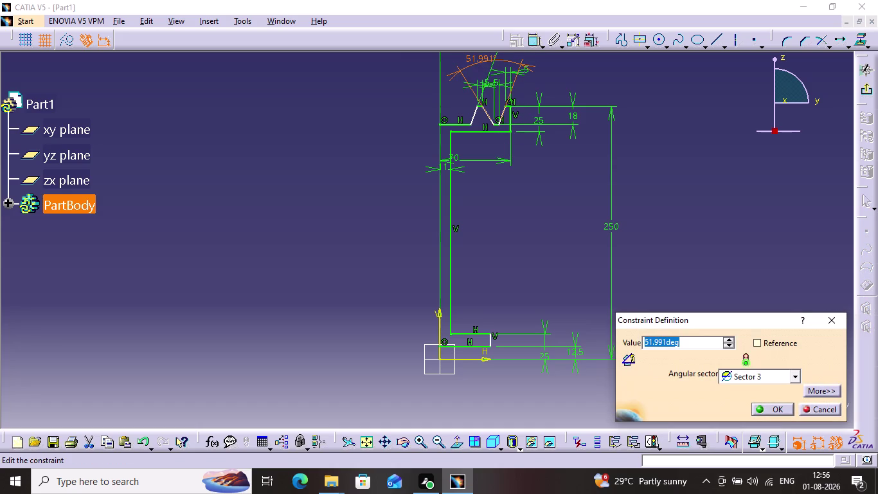
key(4)
key(0)
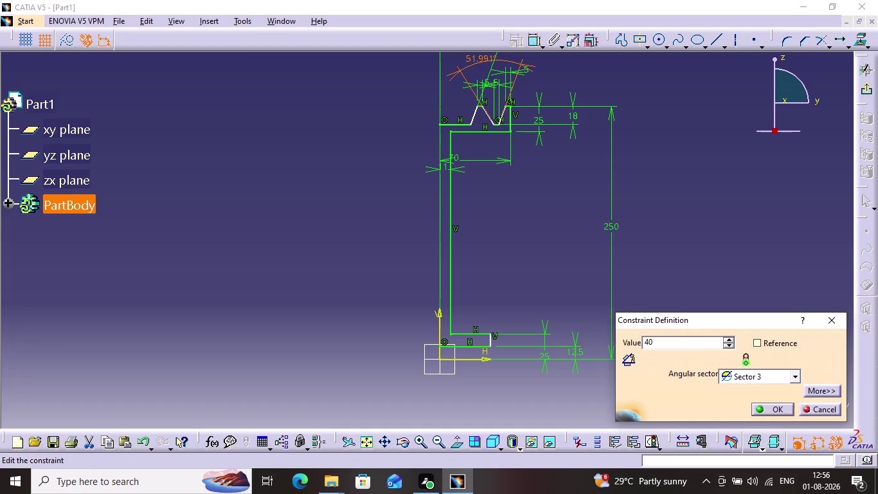
key(Return)
click(614, 101)
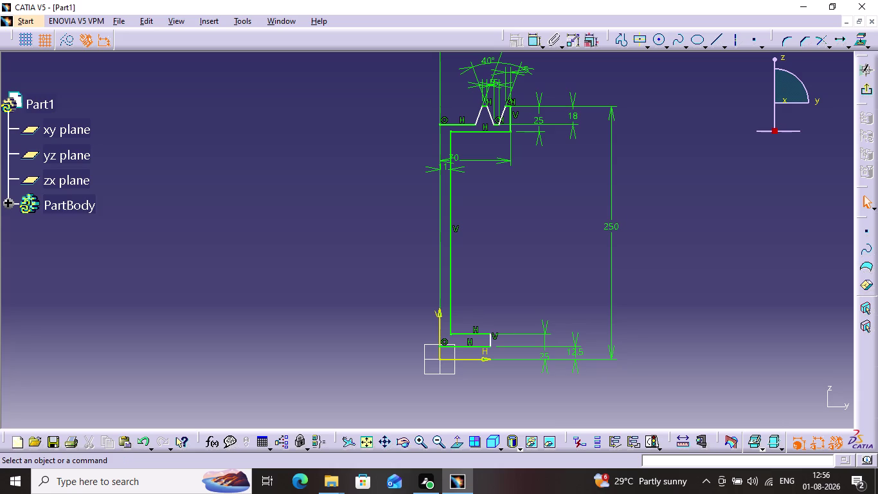
click(478, 113)
click(535, 36)
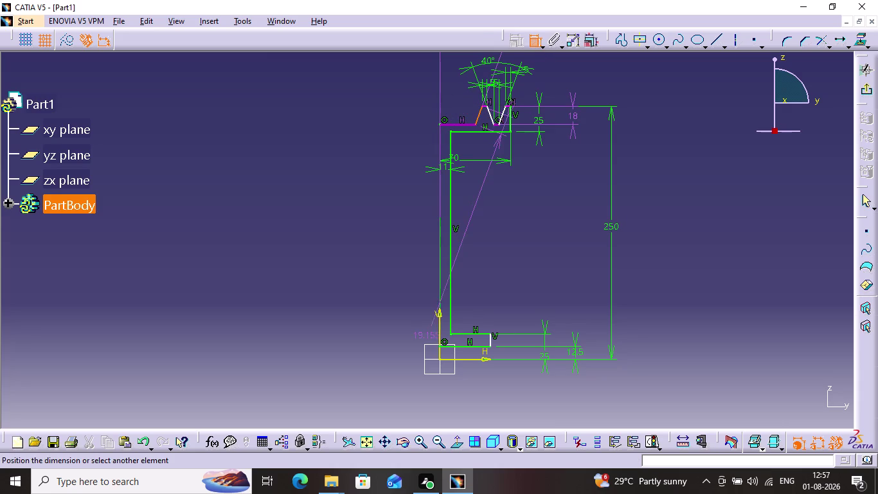
Add a 20° left-flank angle to the vertical axis and a 35.346 mm corner offset.
click(441, 319)
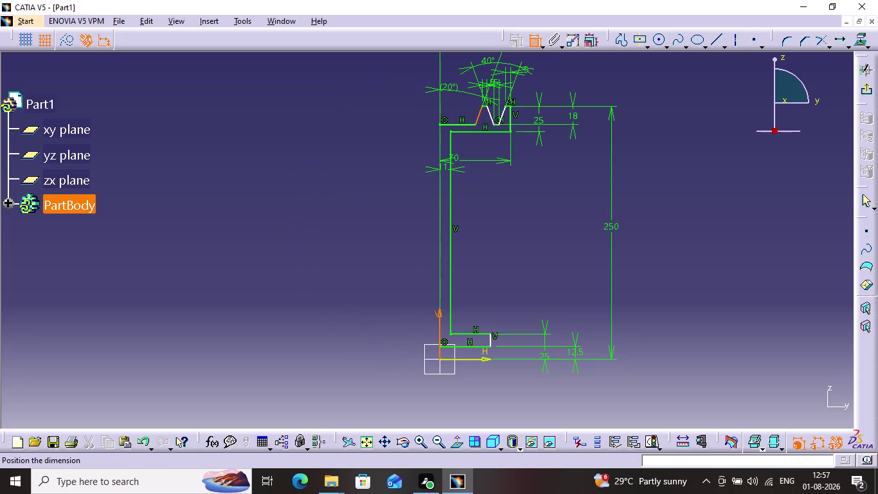
click(457, 91)
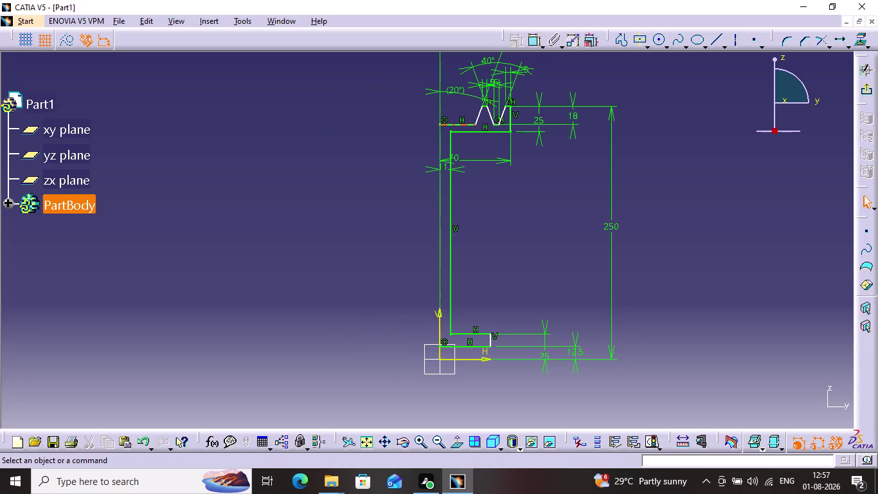
click(447, 124)
click(528, 45)
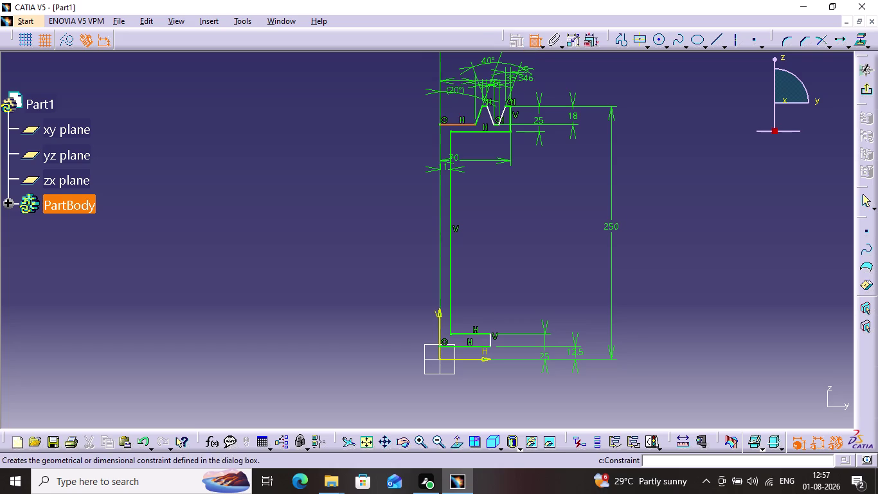
click(404, 85)
double_click(403, 83)
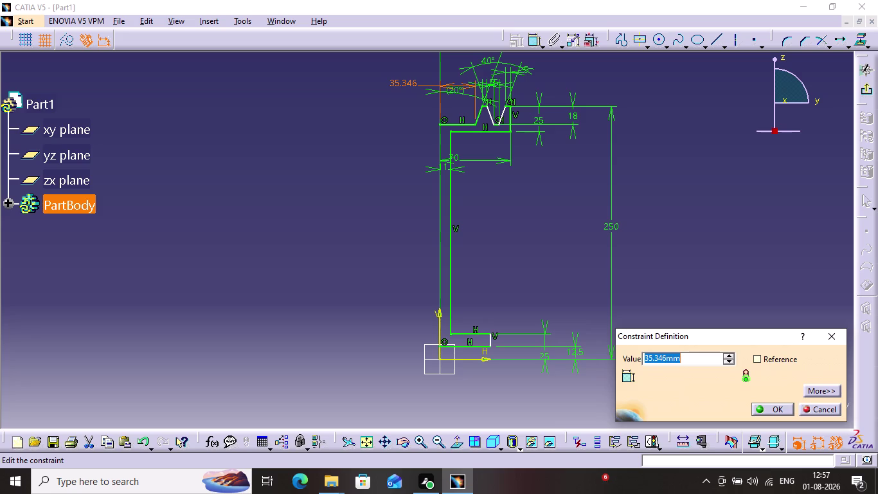
Try a 5 mm offset, dismiss the Save dialogs, and undo back to 35.346 mm.
key(5)
key(Return)
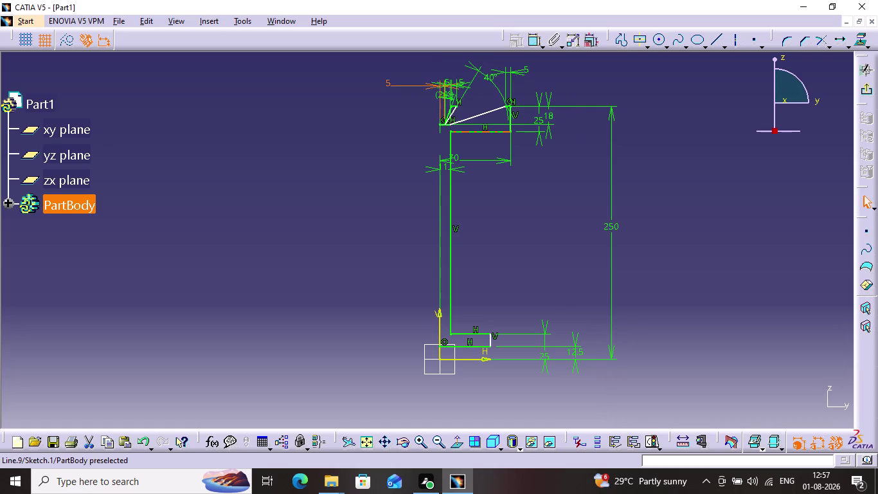
key(ctrl+s)
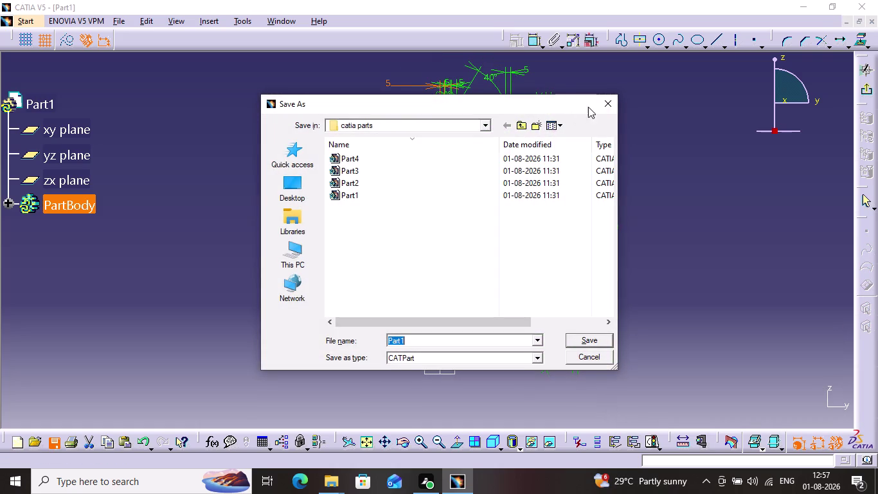
click(605, 100)
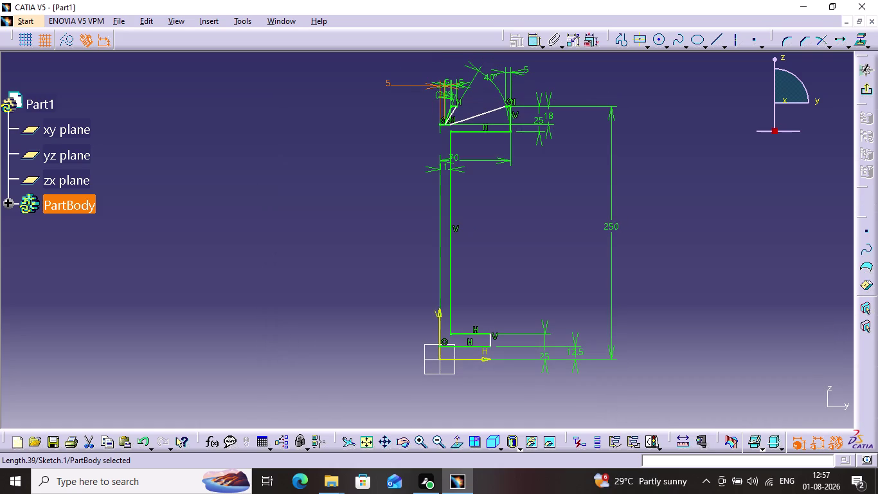
key(ctrl+s)
key(ctrl+s)
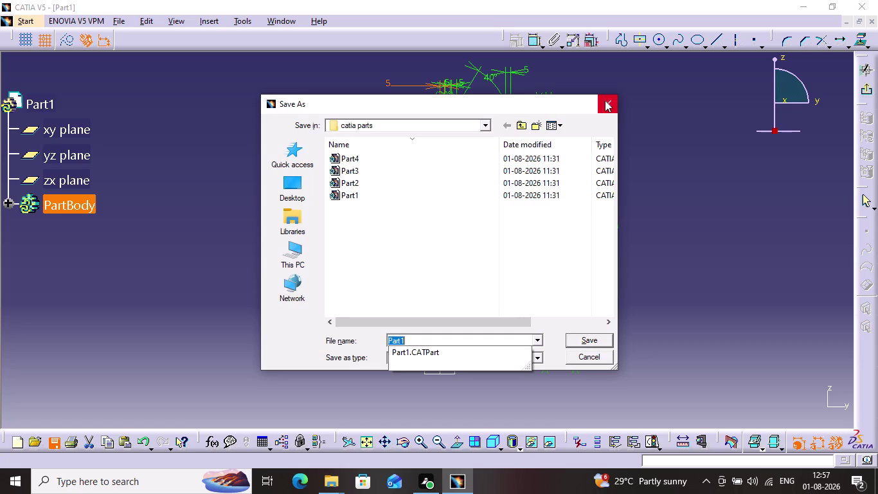
click(605, 100)
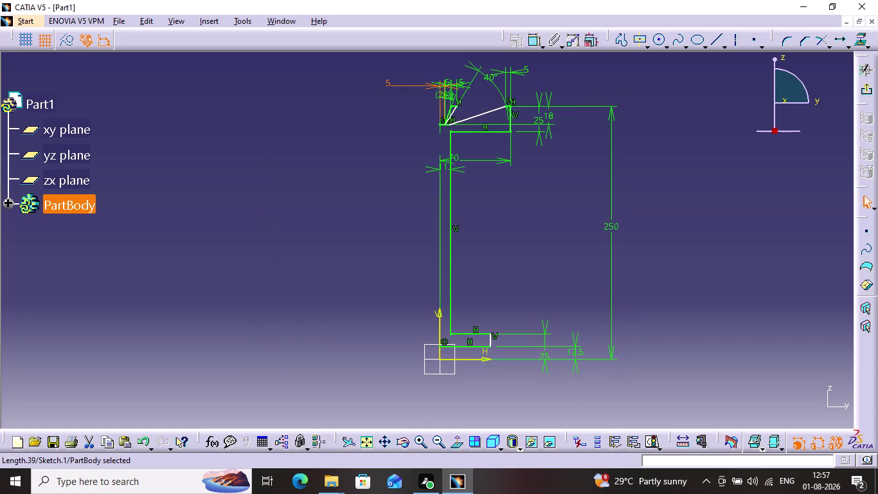
key(ctrl+z)
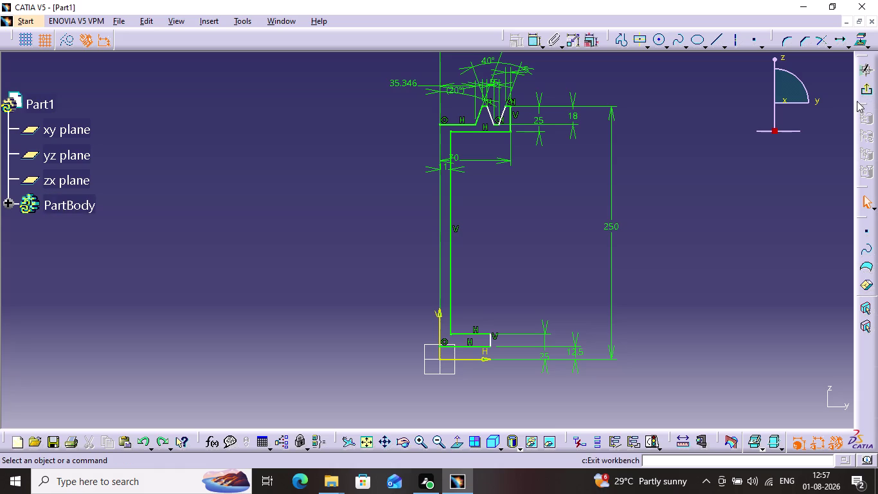
Reposition the 20° angle and 35.346 offset dimension labels nearer the tooth.
drag(424, 95, 545, 227)
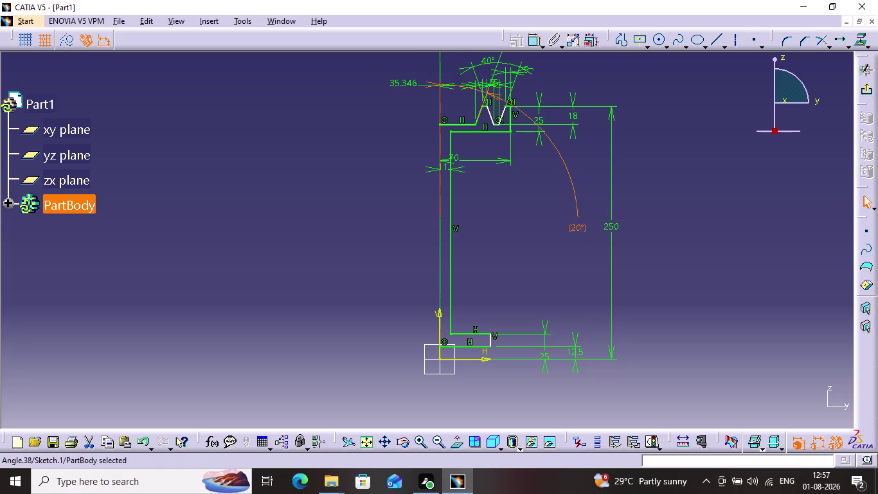
drag(545, 227, 527, 206)
key(Escape)
key(Escape)
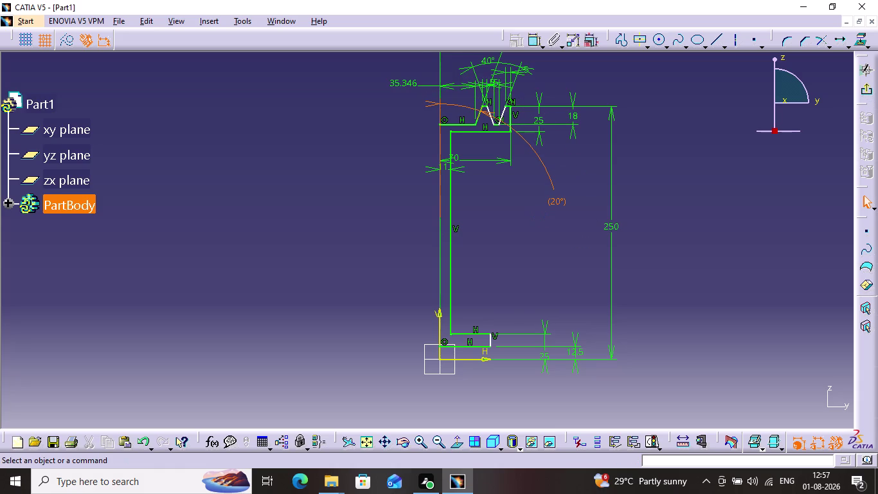
drag(403, 82, 482, 163)
drag(451, 115, 493, 356)
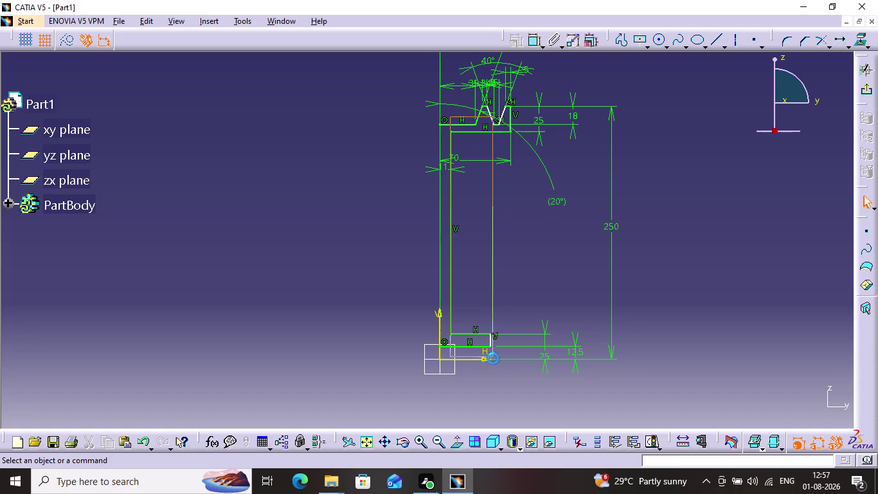
drag(493, 356, 500, 354)
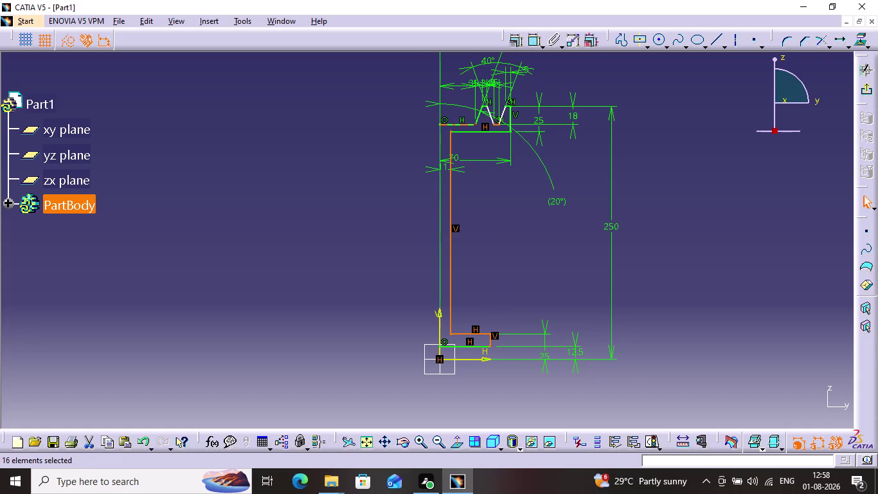
Add the remaining tooth lines and points to the profile selection.
click(465, 126)
click(478, 130)
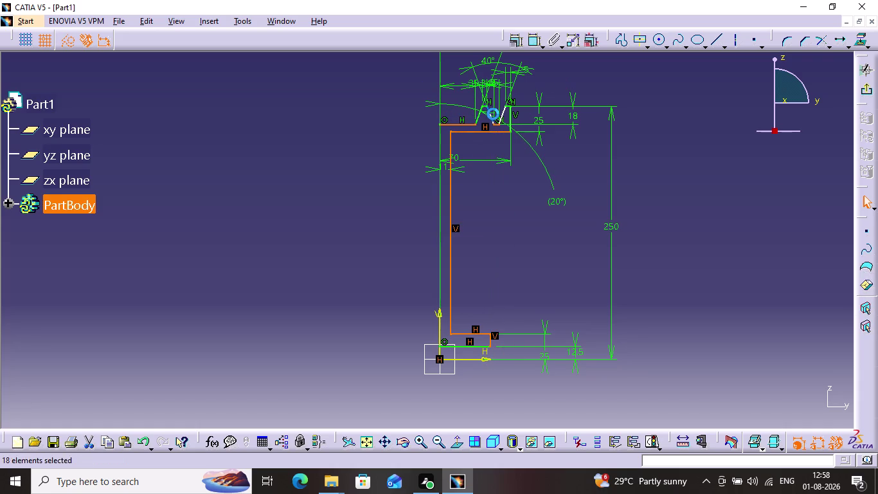
click(500, 116)
click(488, 109)
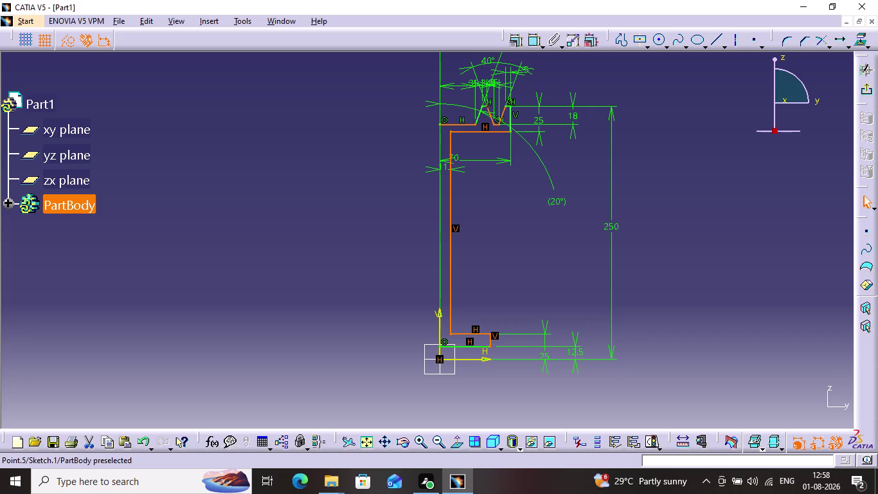
click(482, 108)
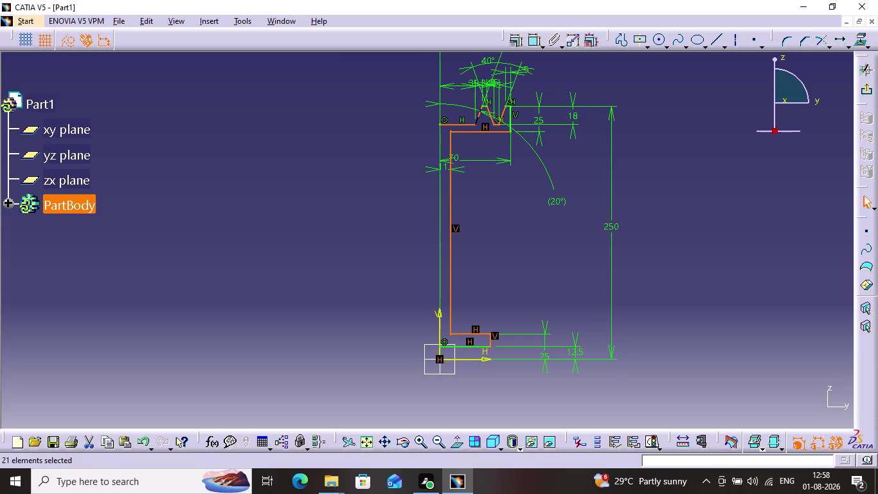
click(484, 105)
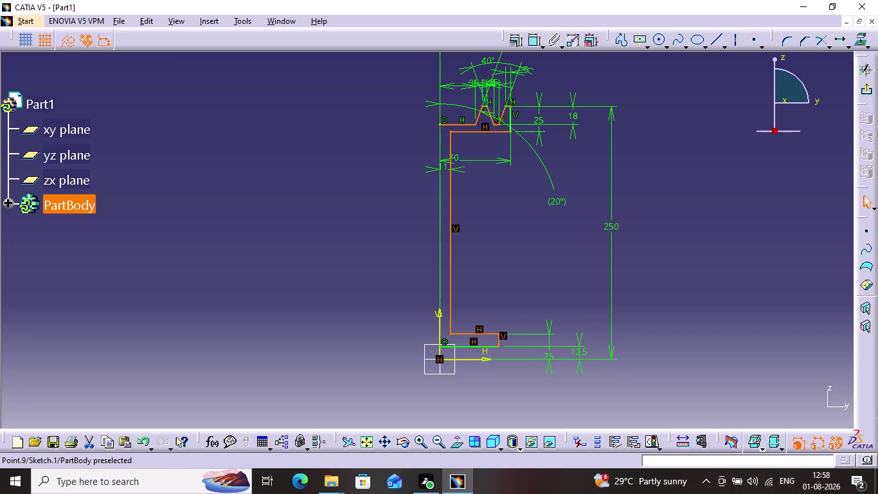
click(510, 115)
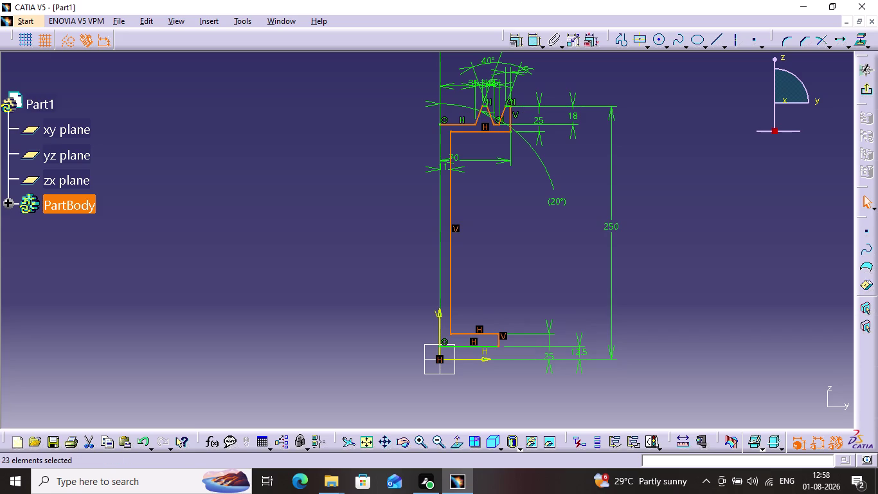